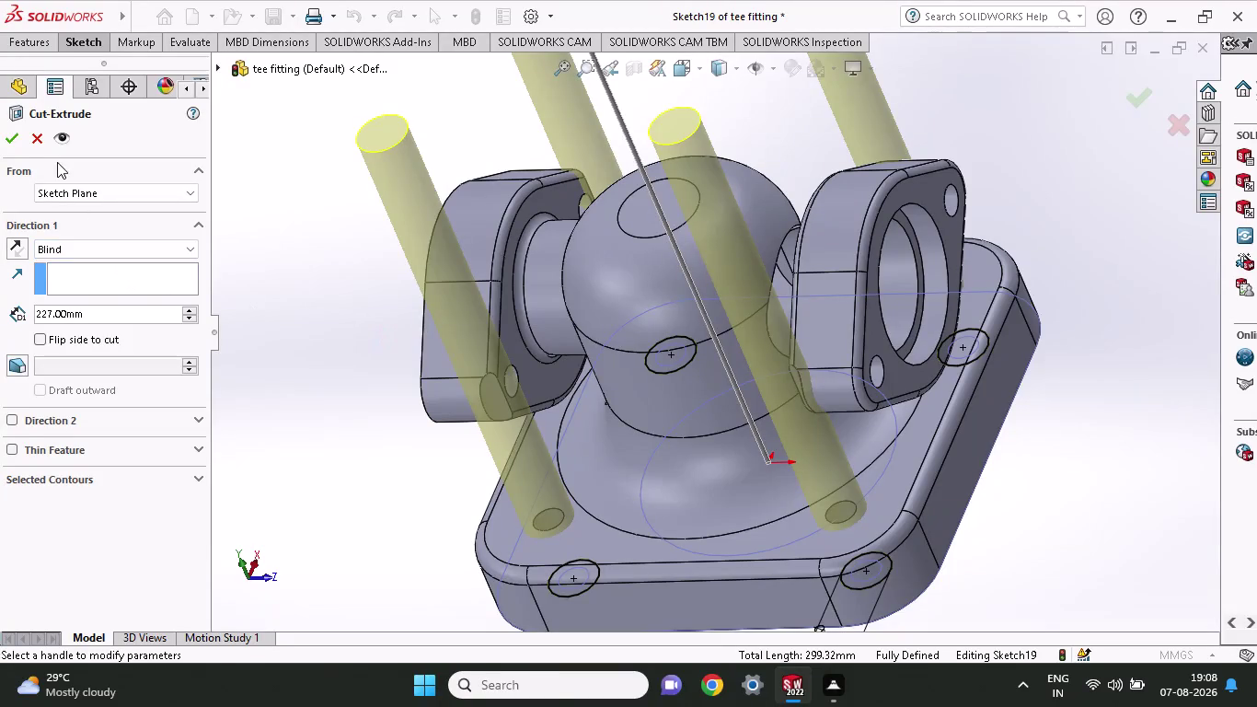
Confirm the four-hole extruded cut and orbit to view the flange underside.
click(4, 138)
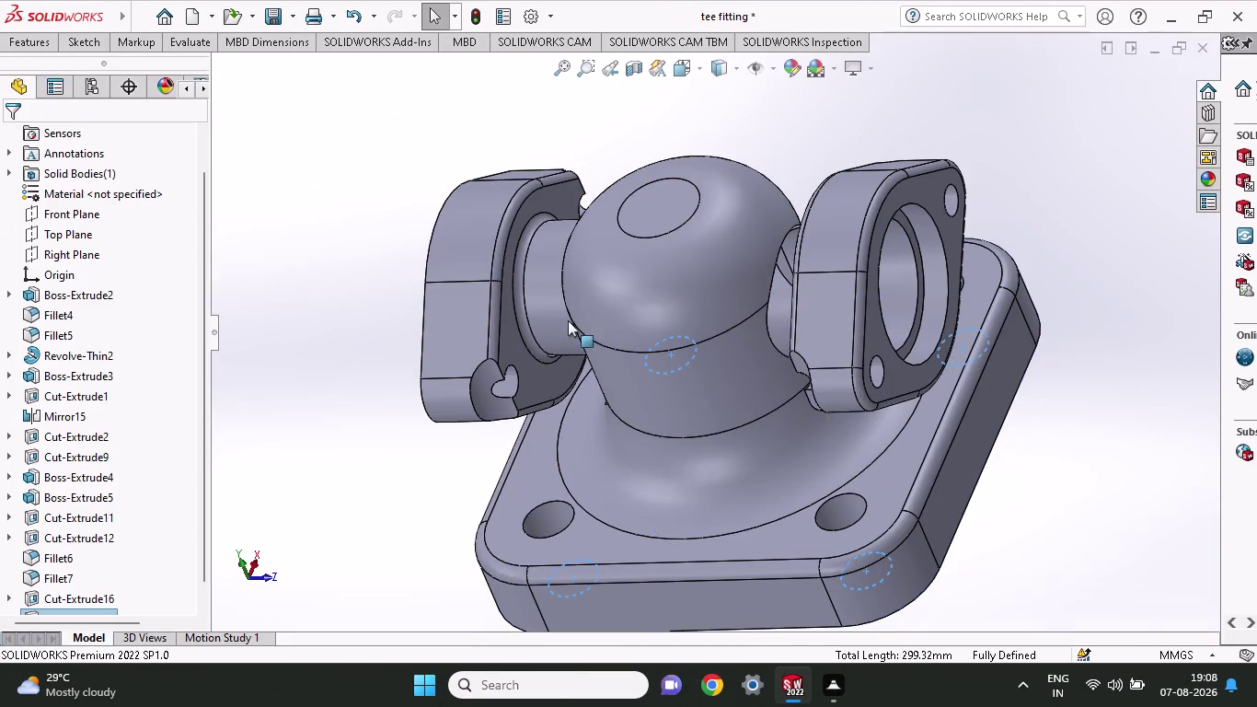
middle_drag(1098, 607, 914, 365)
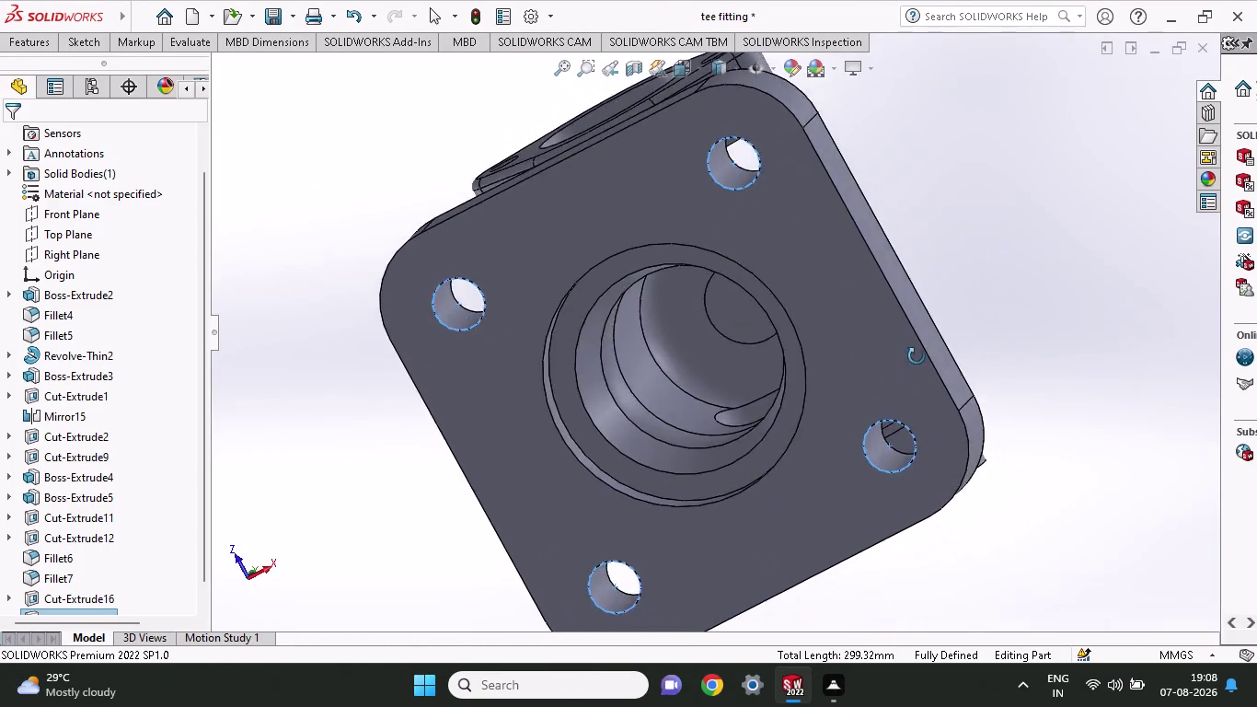
middle_drag(914, 364, 1121, 539)
middle_drag(1105, 536, 1073, 524)
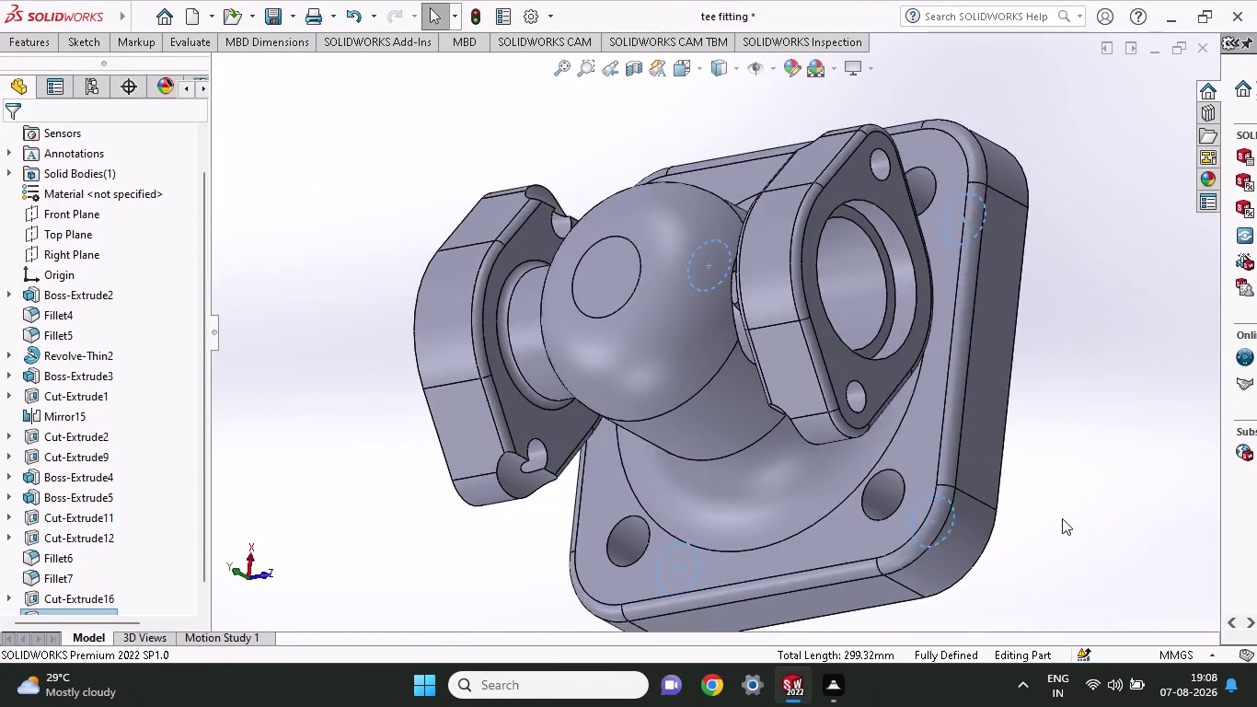
middle_drag(1074, 524, 1016, 499)
middle_click(991, 494)
middle_drag(987, 494, 923, 457)
middle_drag(923, 457, 852, 479)
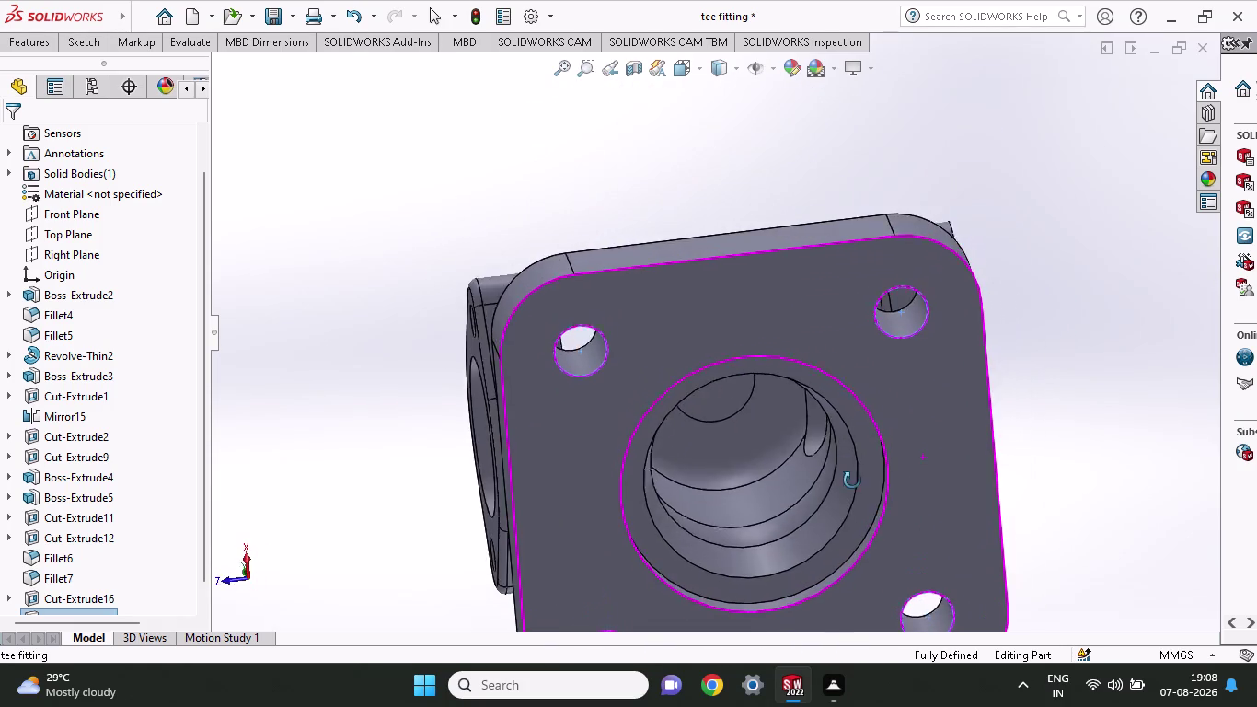
middle_drag(852, 478, 892, 705)
scroll(up, 3)
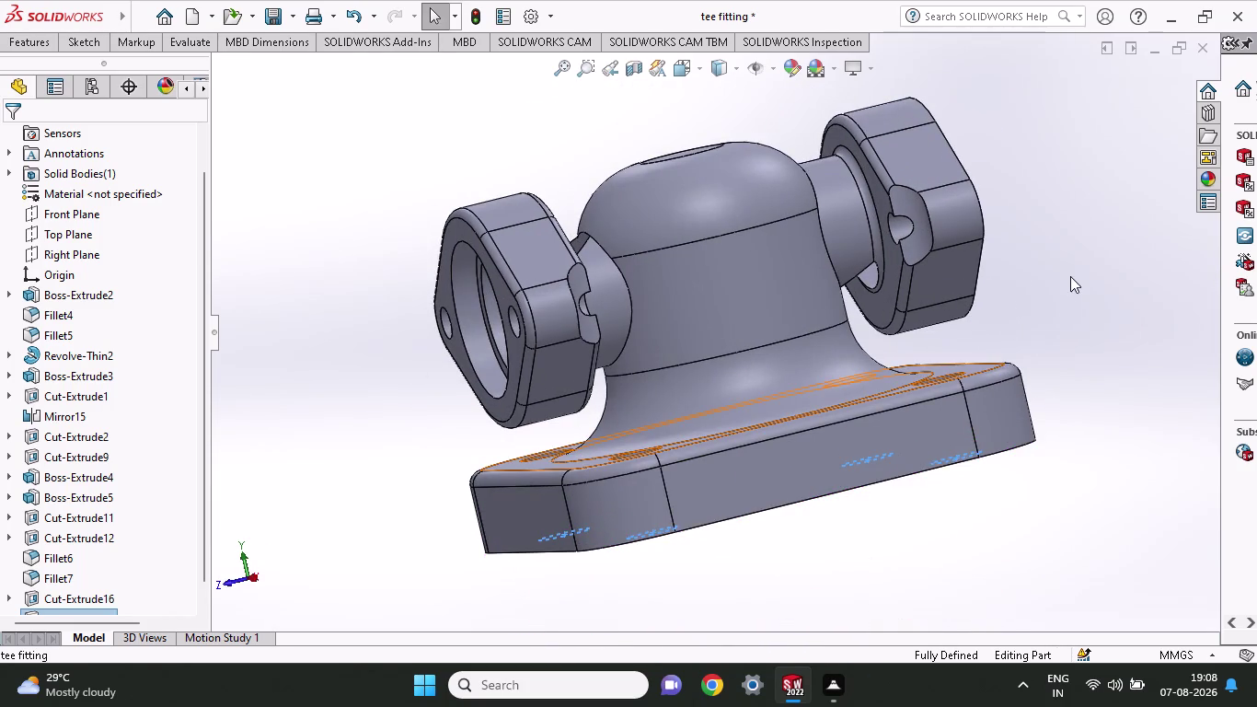
Orbit around the side flanges and underside, then undo the hole cut.
middle_drag(1070, 276, 1027, 428)
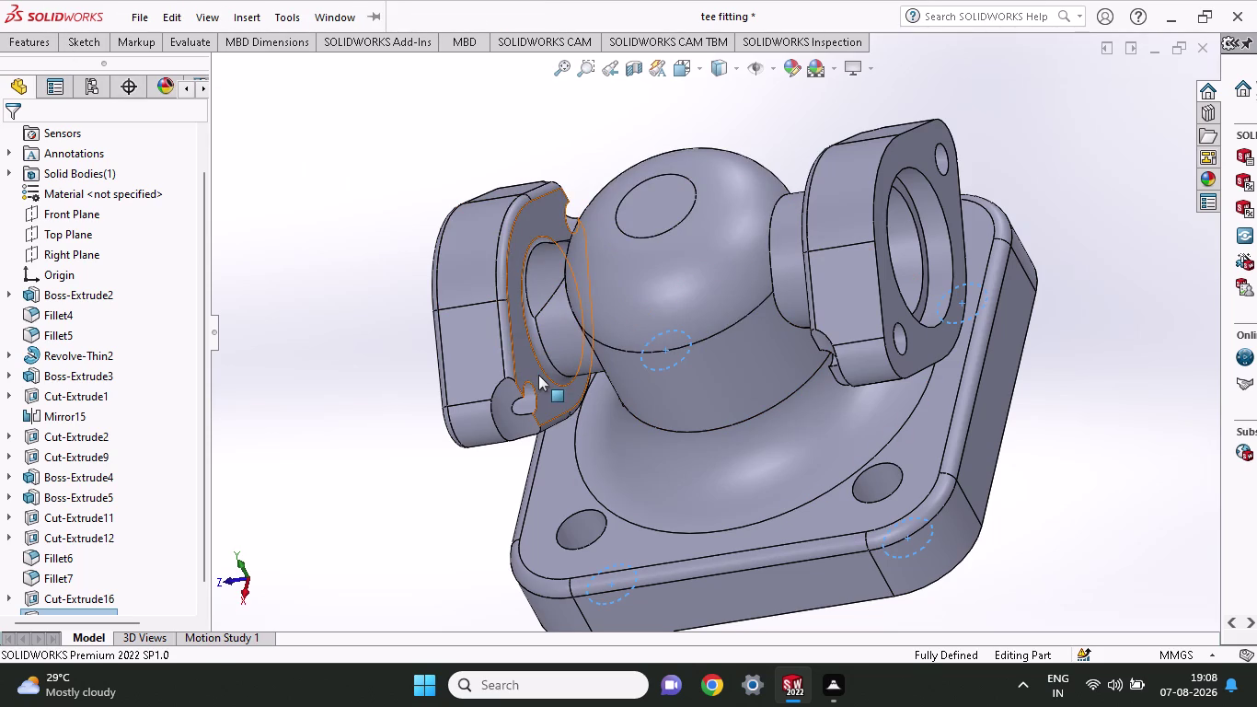
middle_drag(1174, 478, 1184, 452)
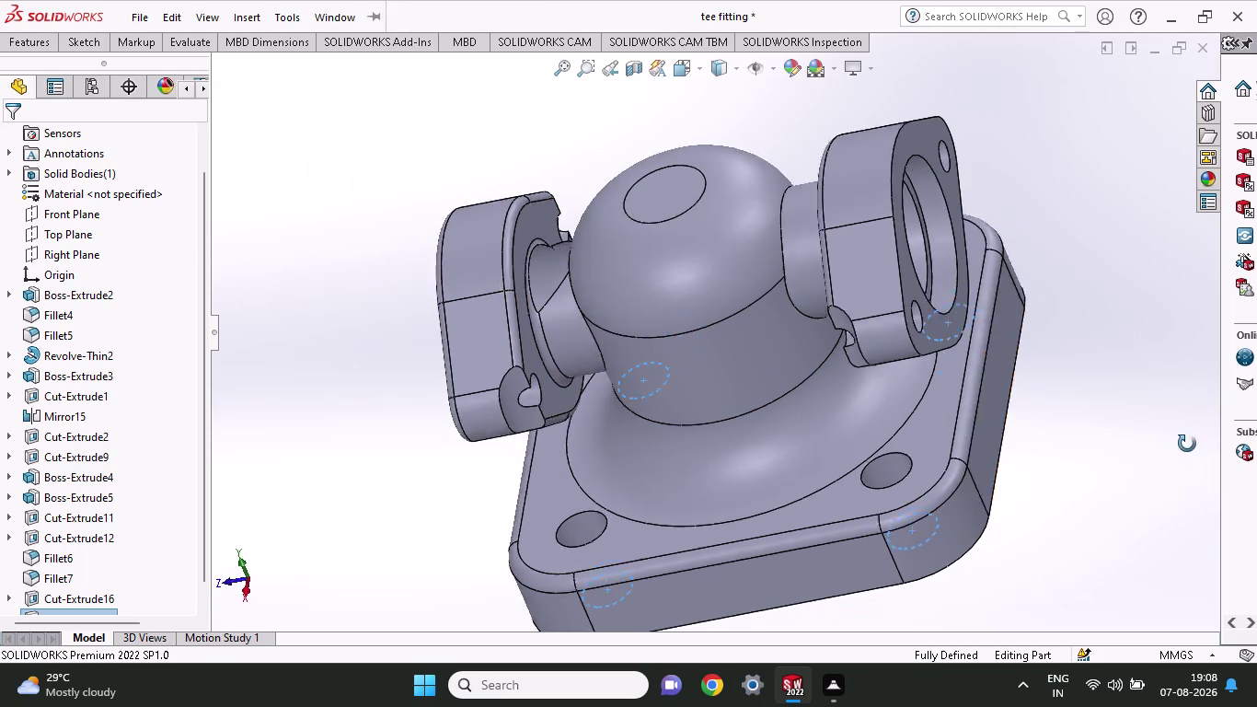
middle_drag(1184, 451, 1167, 456)
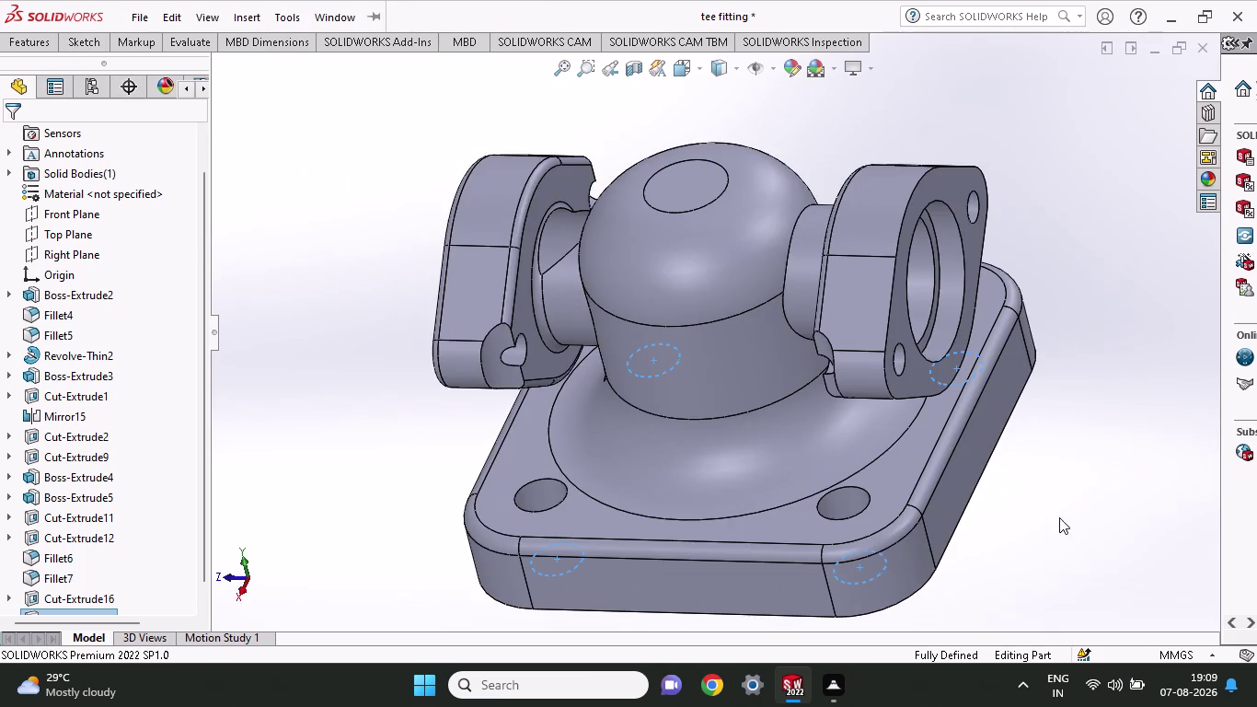
middle_drag(1062, 504, 1187, 482)
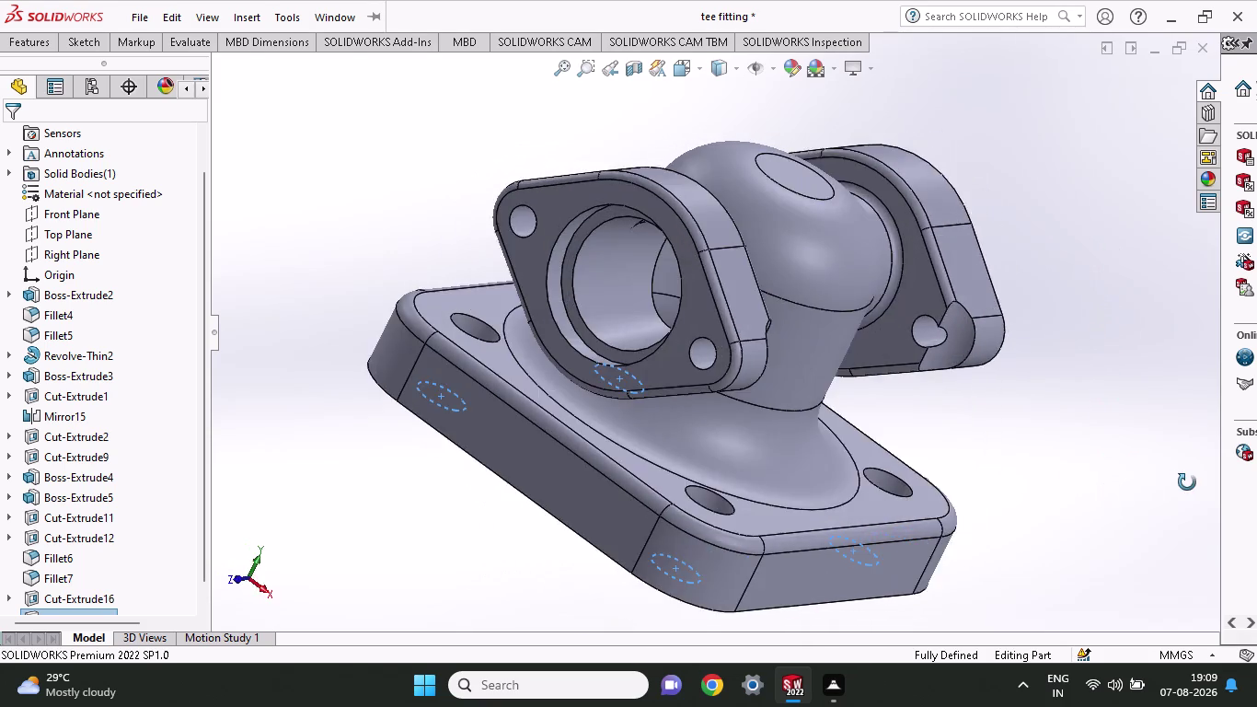
middle_drag(1186, 482, 846, 631)
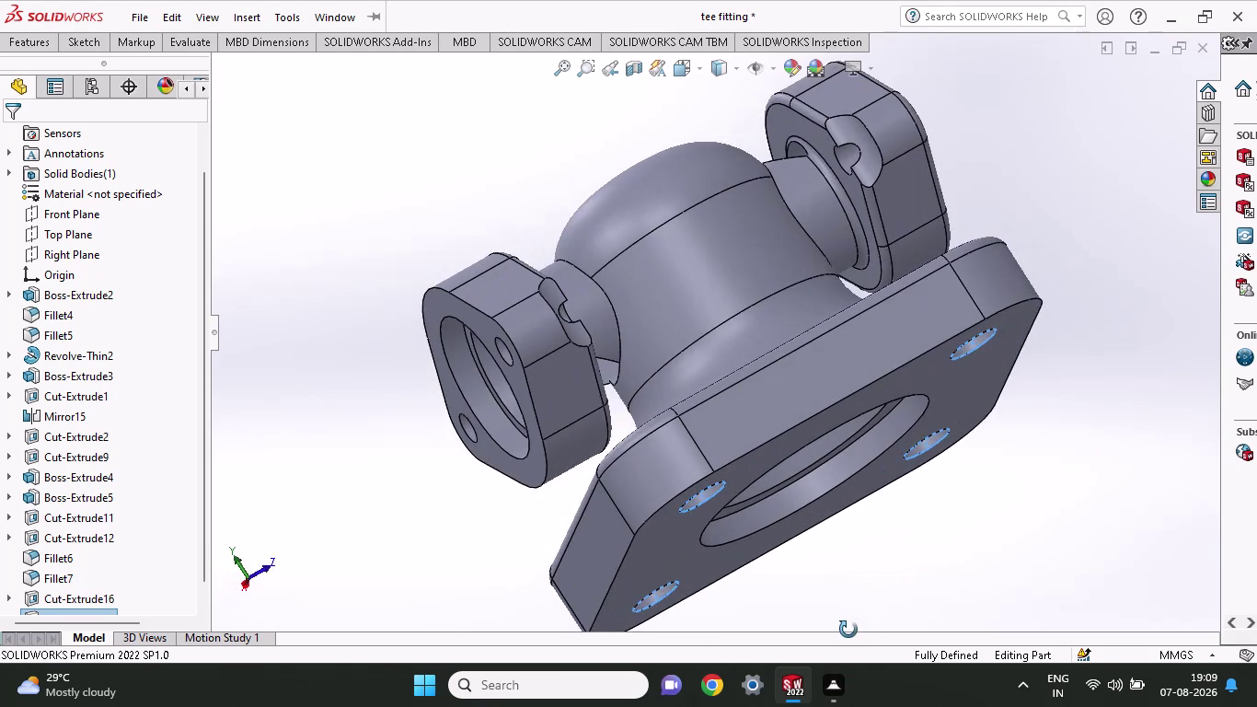
middle_drag(847, 630, 1089, 513)
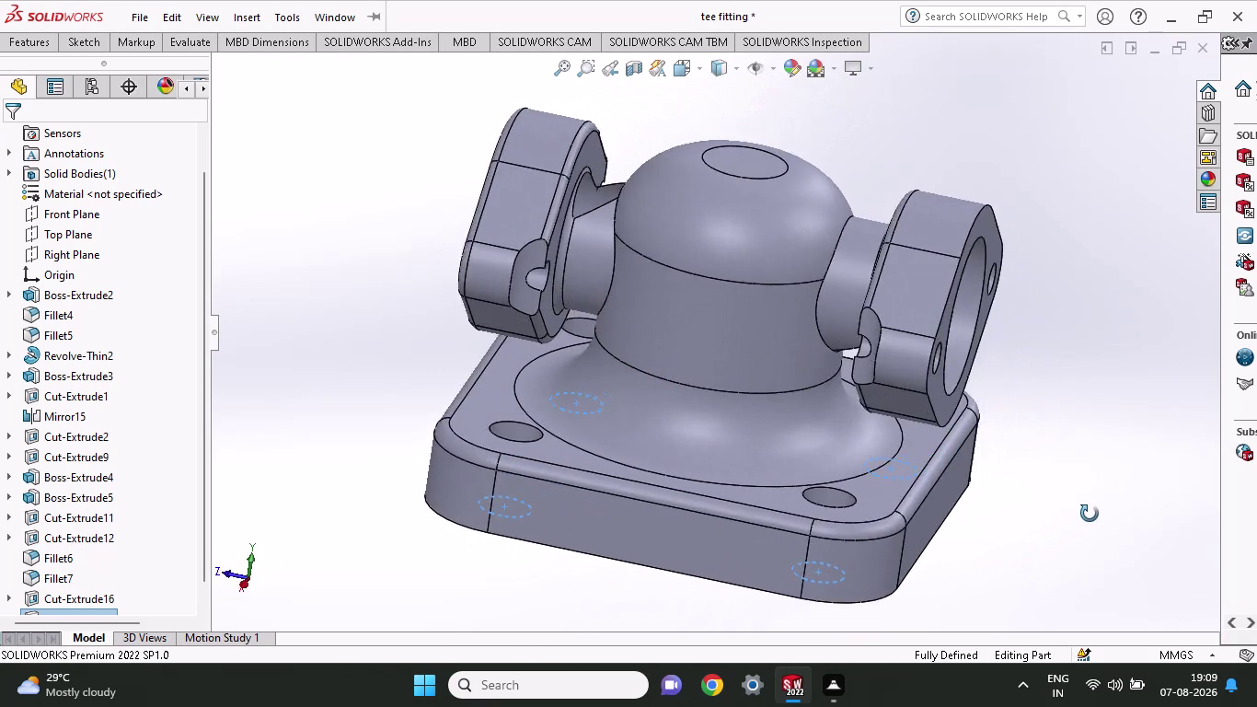
middle_drag(1089, 514, 1120, 567)
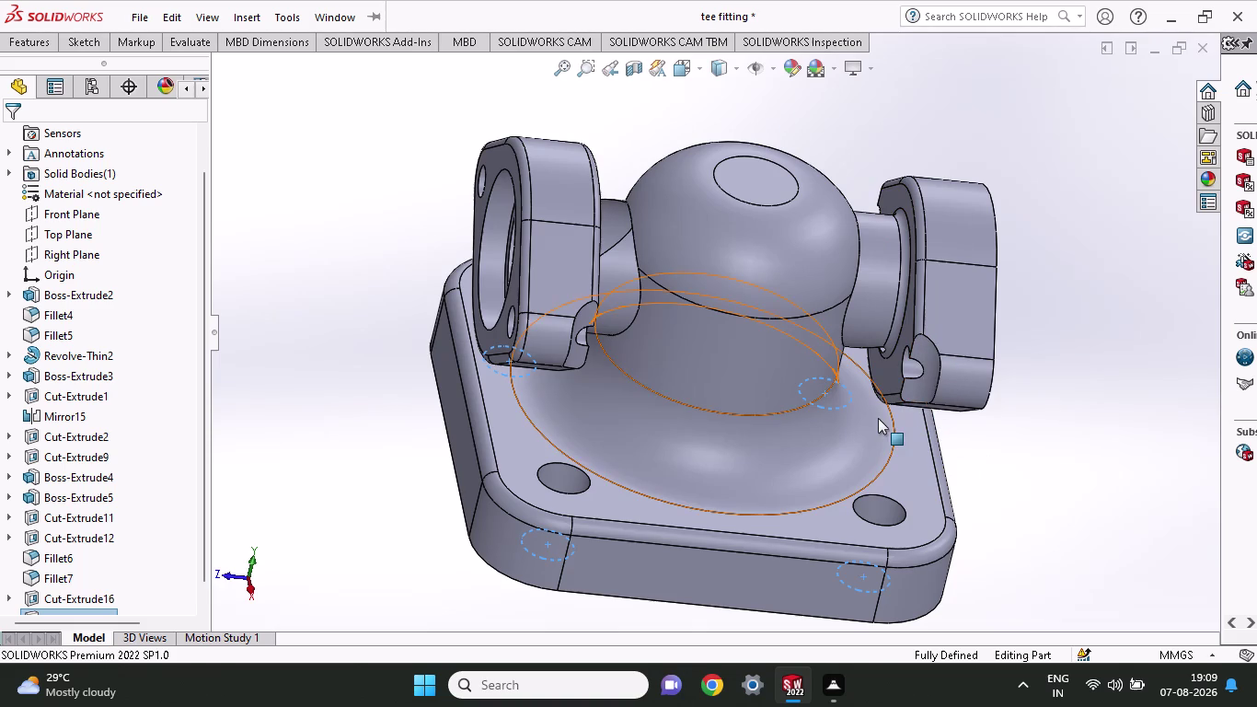
middle_drag(1000, 477, 851, 513)
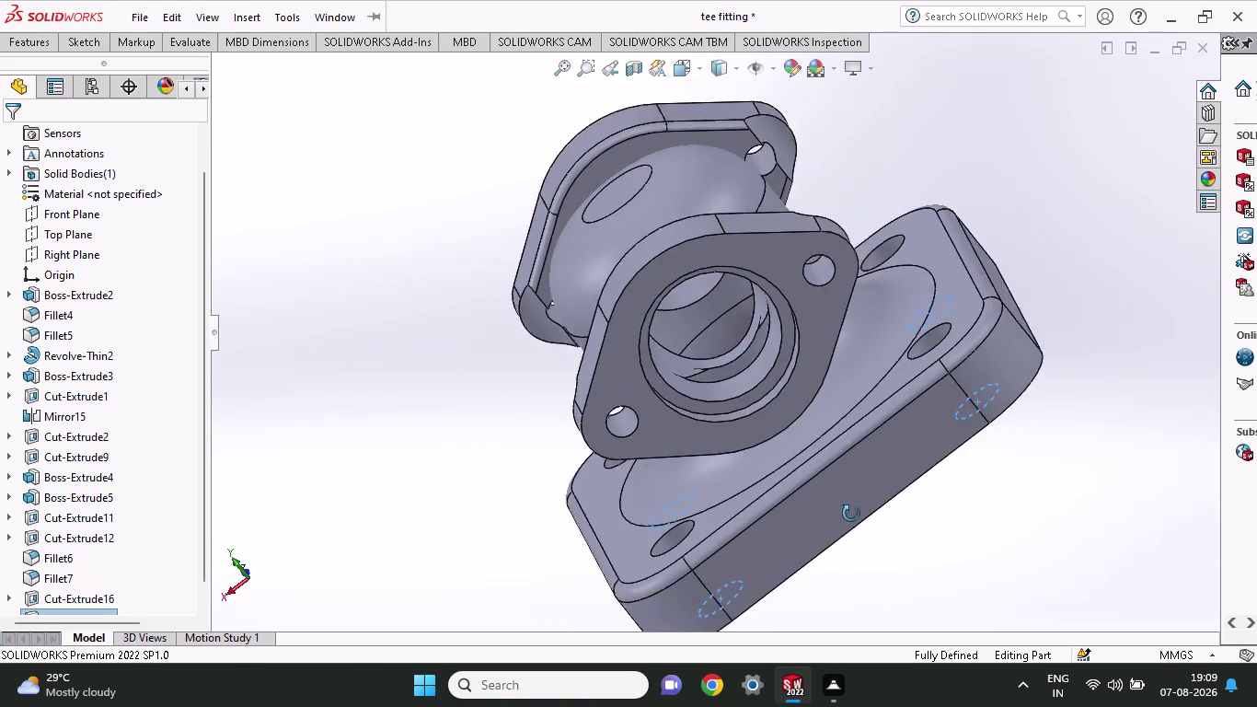
middle_drag(851, 513, 927, 560)
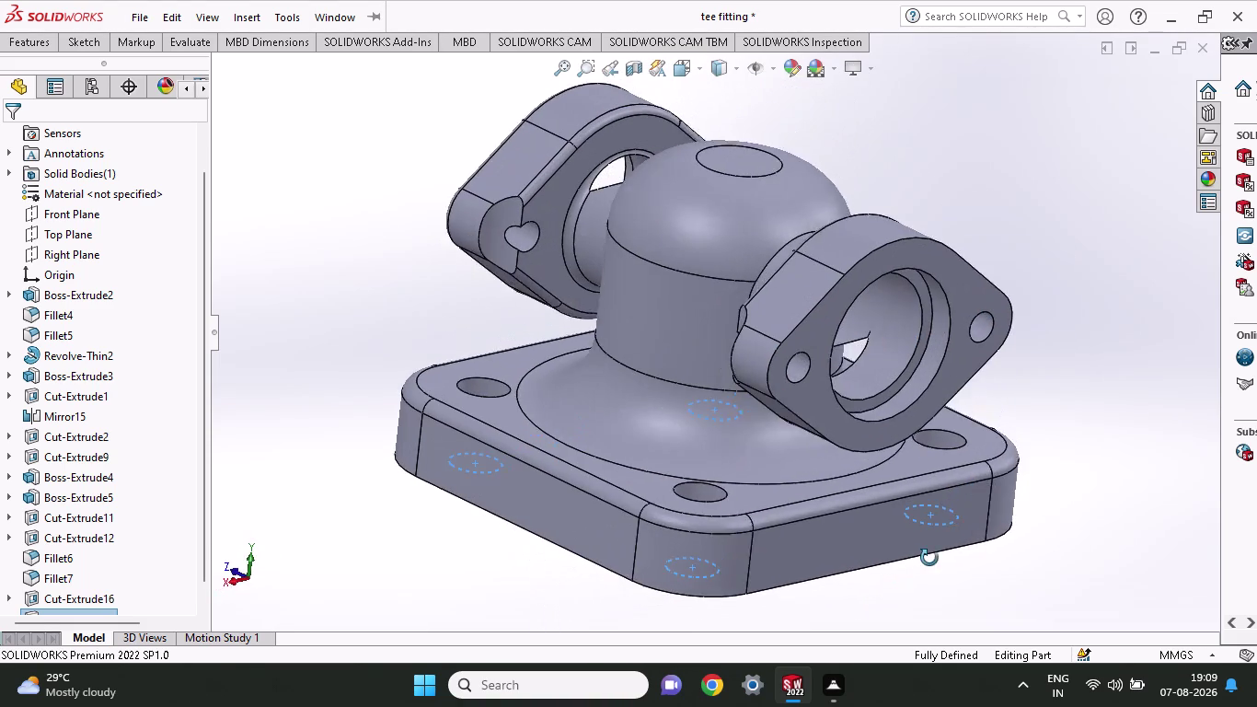
middle_drag(927, 560, 934, 551)
middle_drag(935, 581, 990, 519)
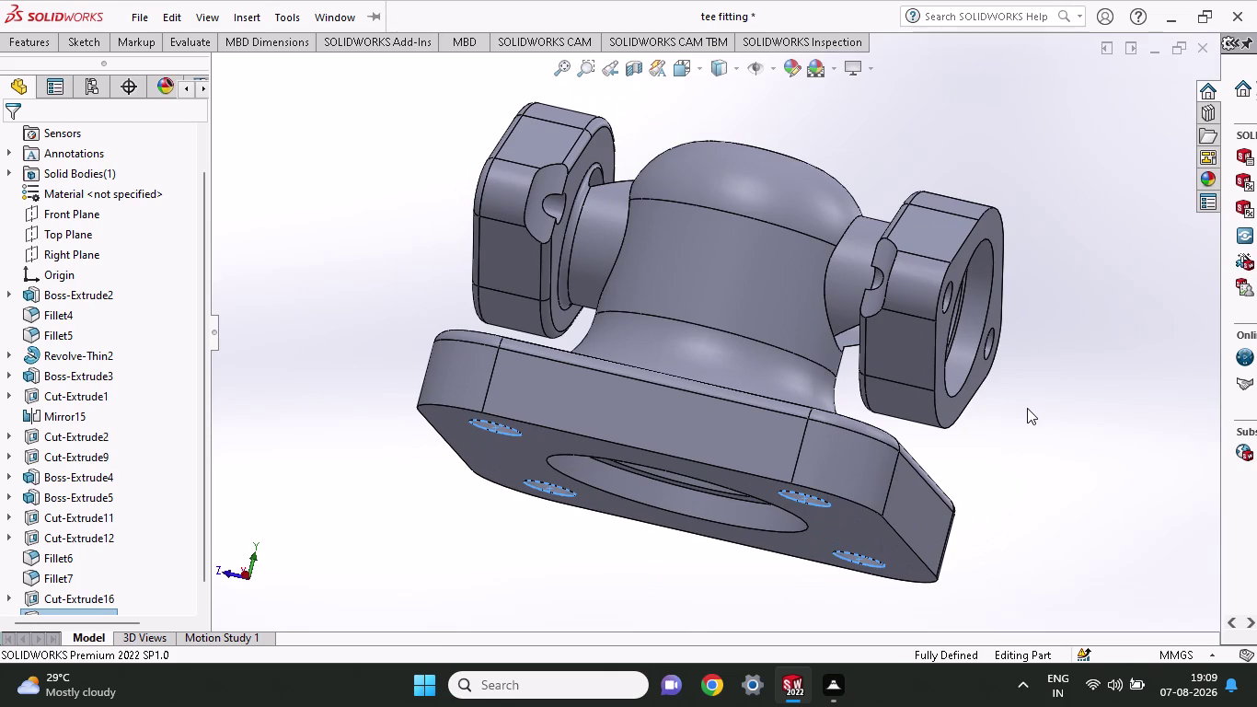
key(ctrl+z)
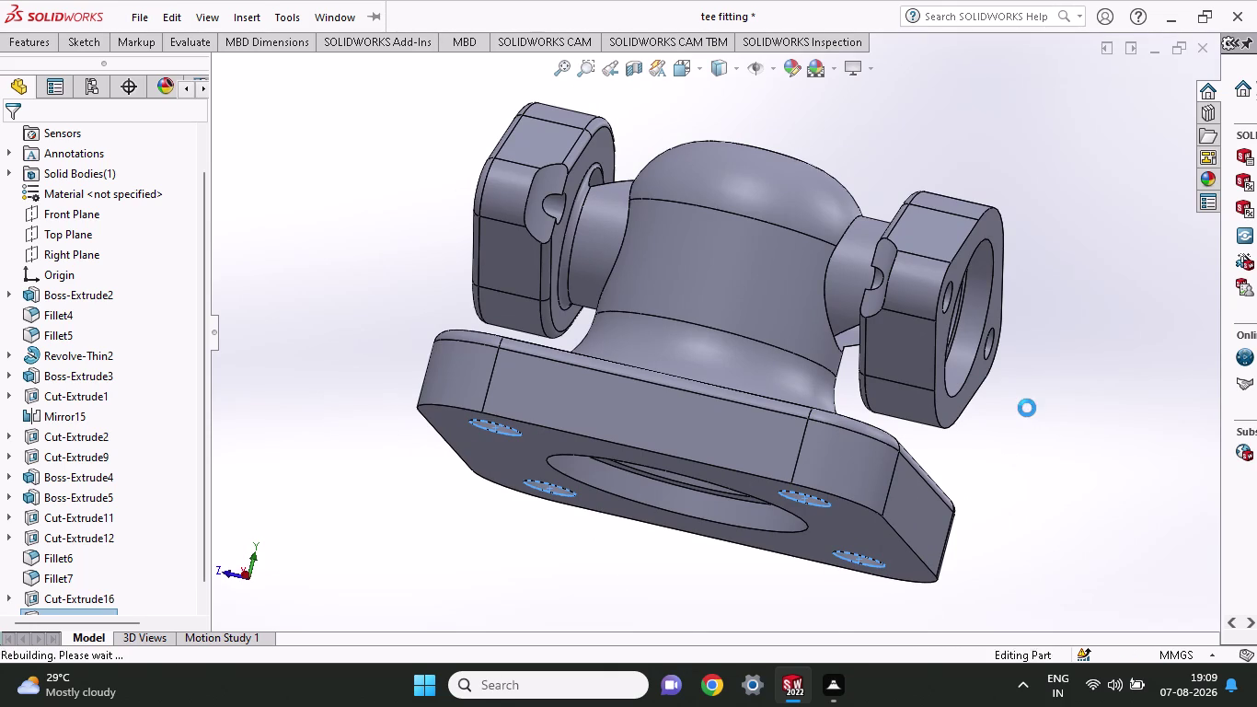
Undo the hole cut and several recent sketch changes.
middle_drag(450, 299, 541, 449)
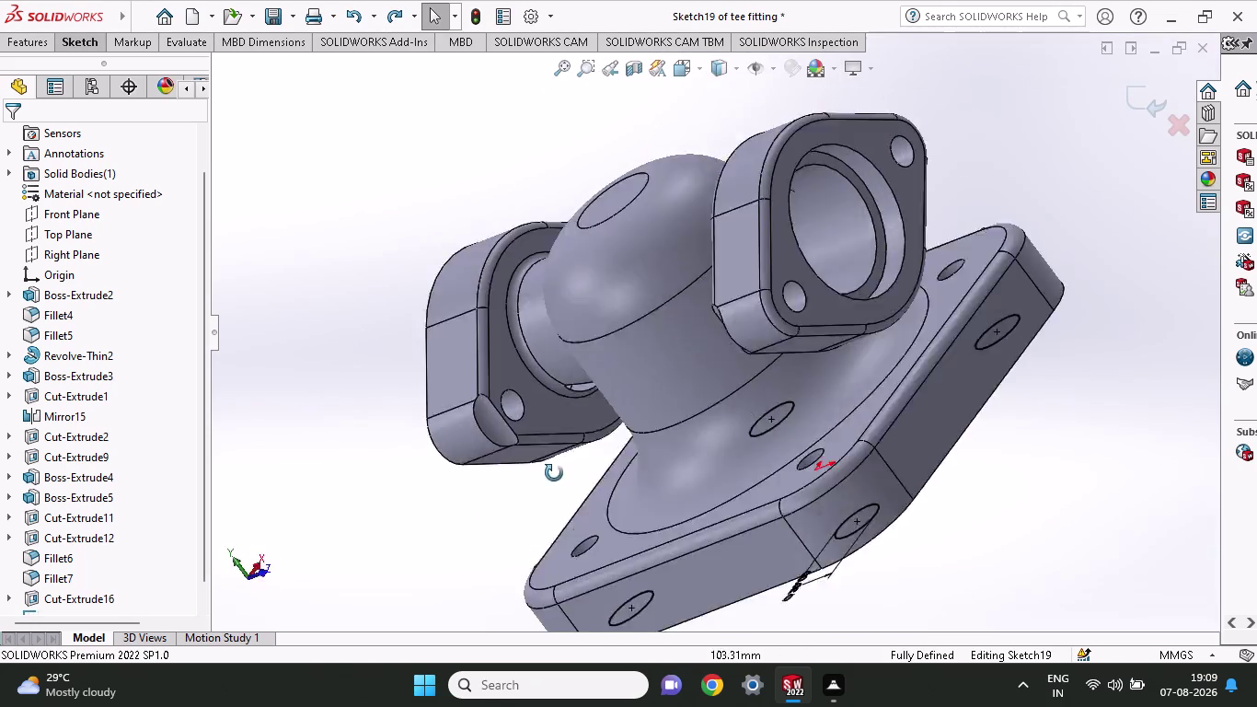
middle_drag(541, 449, 691, 519)
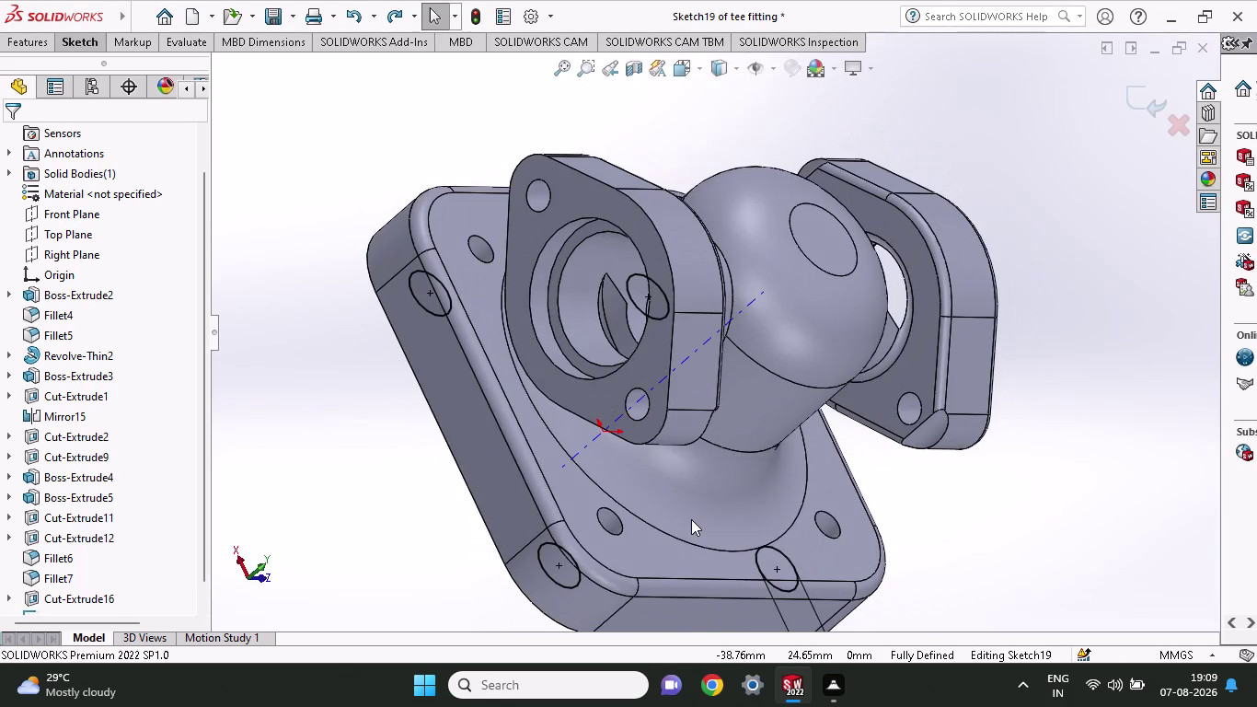
key(ctrl+z)
middle_drag(307, 374, 411, 488)
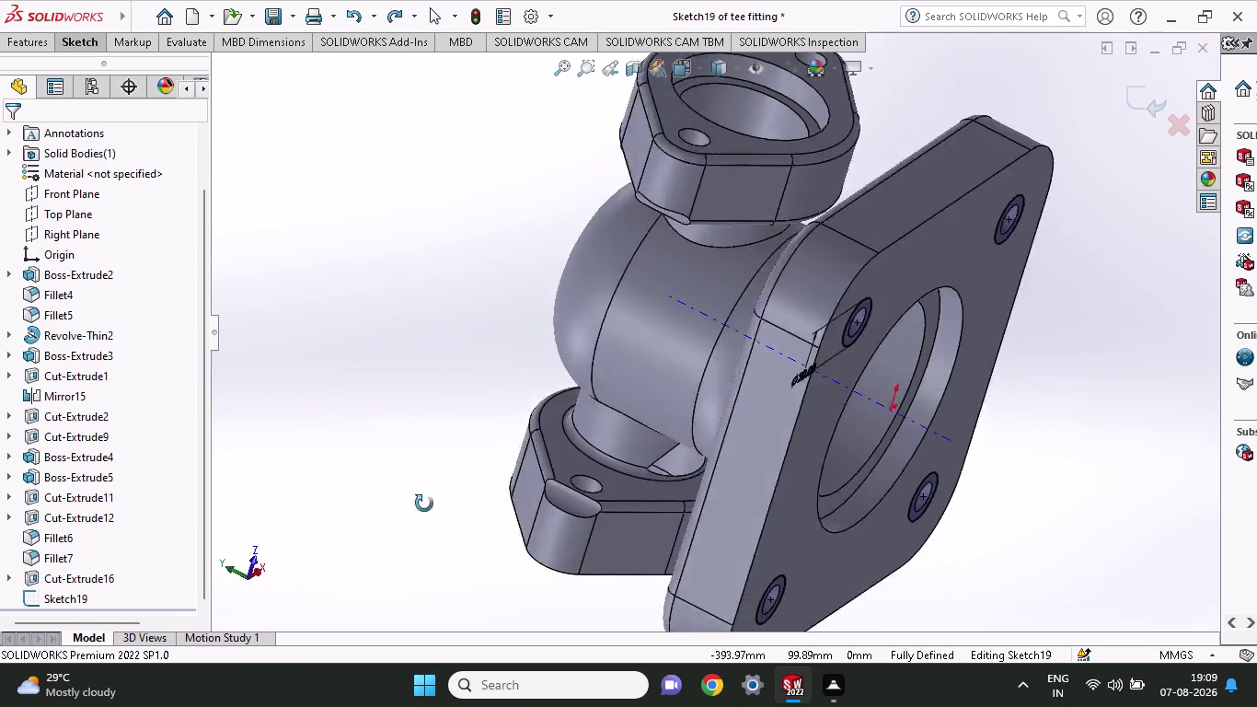
middle_drag(410, 488, 529, 531)
key(ctrl+z)
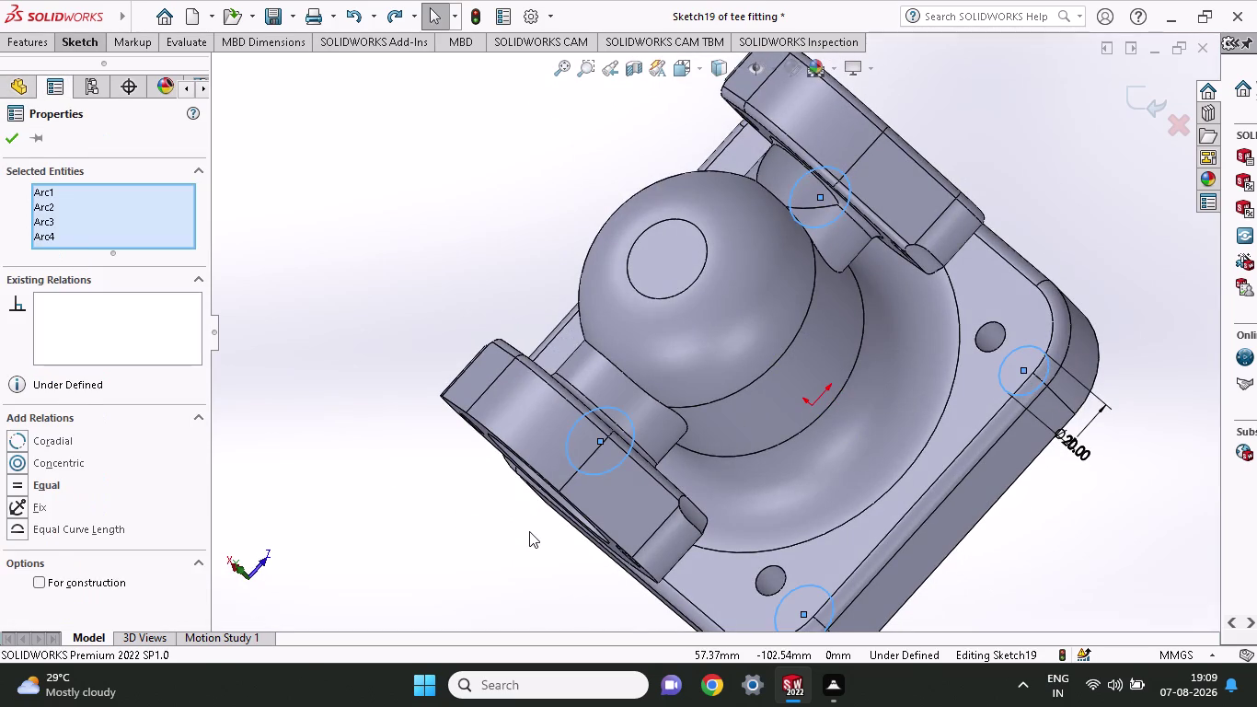
key(ctrl+z)
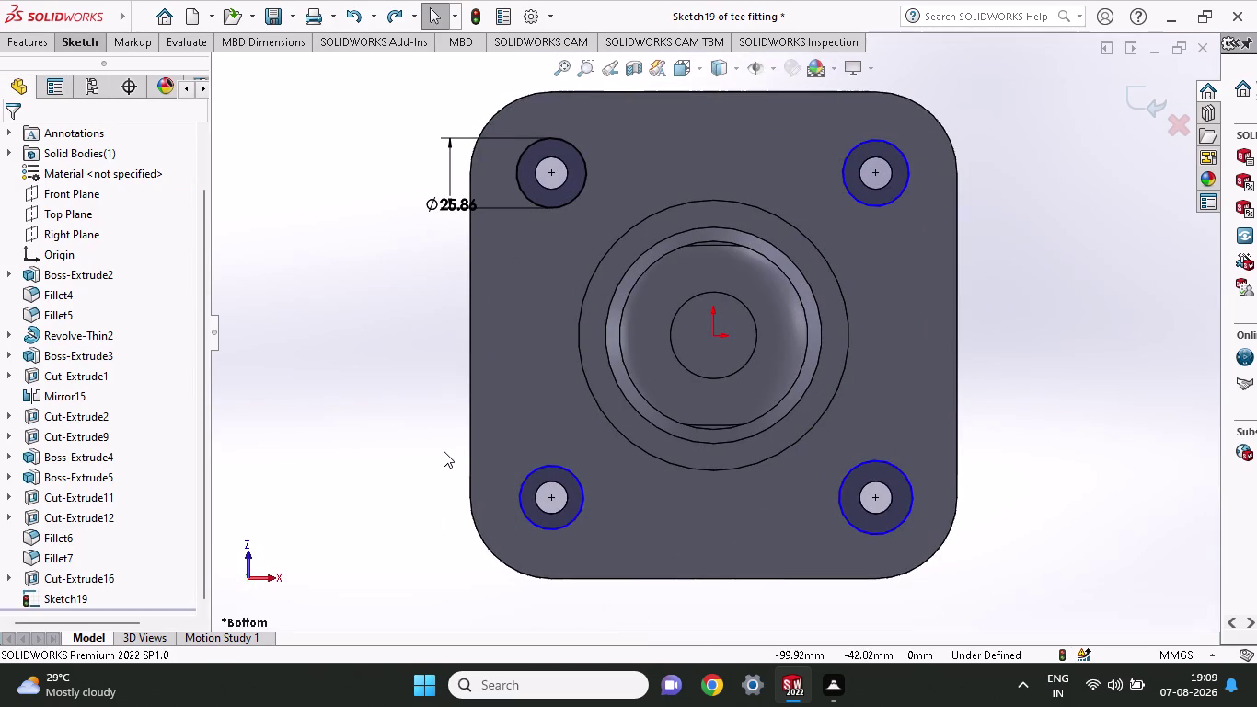
key(ctrl+z)
key(ctrl+z)
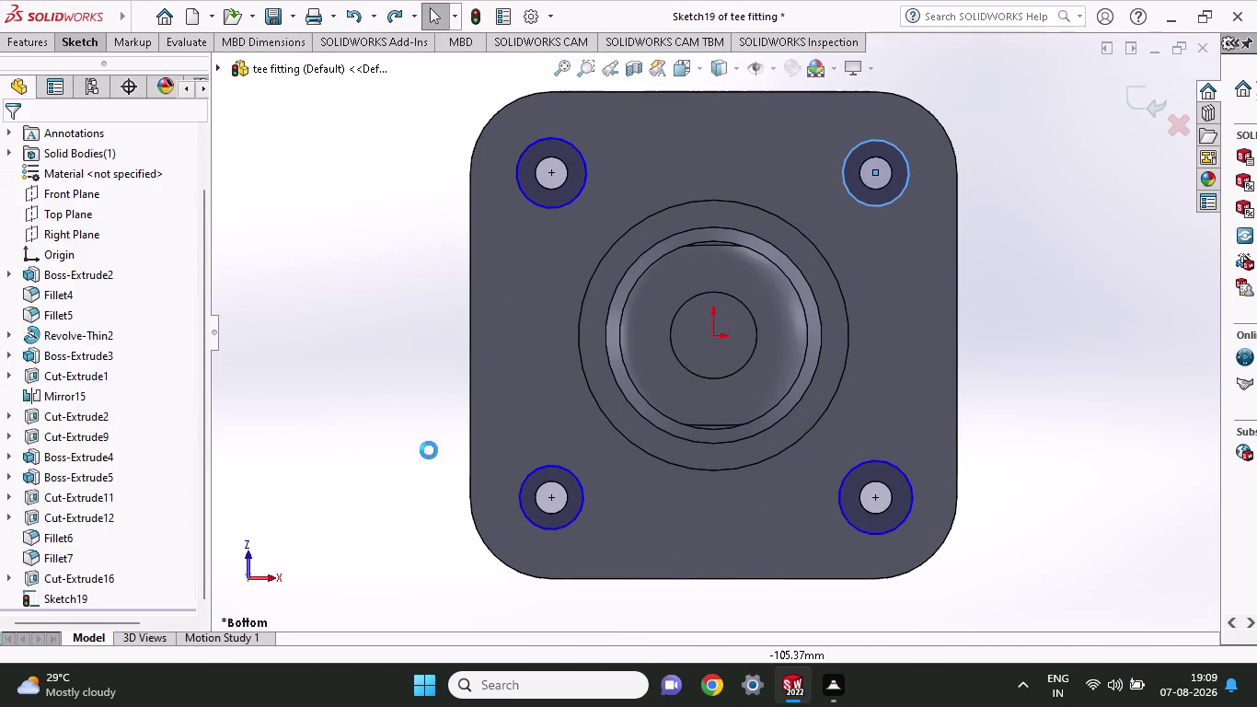
key(ctrl+z)
key(ctrl+z)
key(ctrl+z)
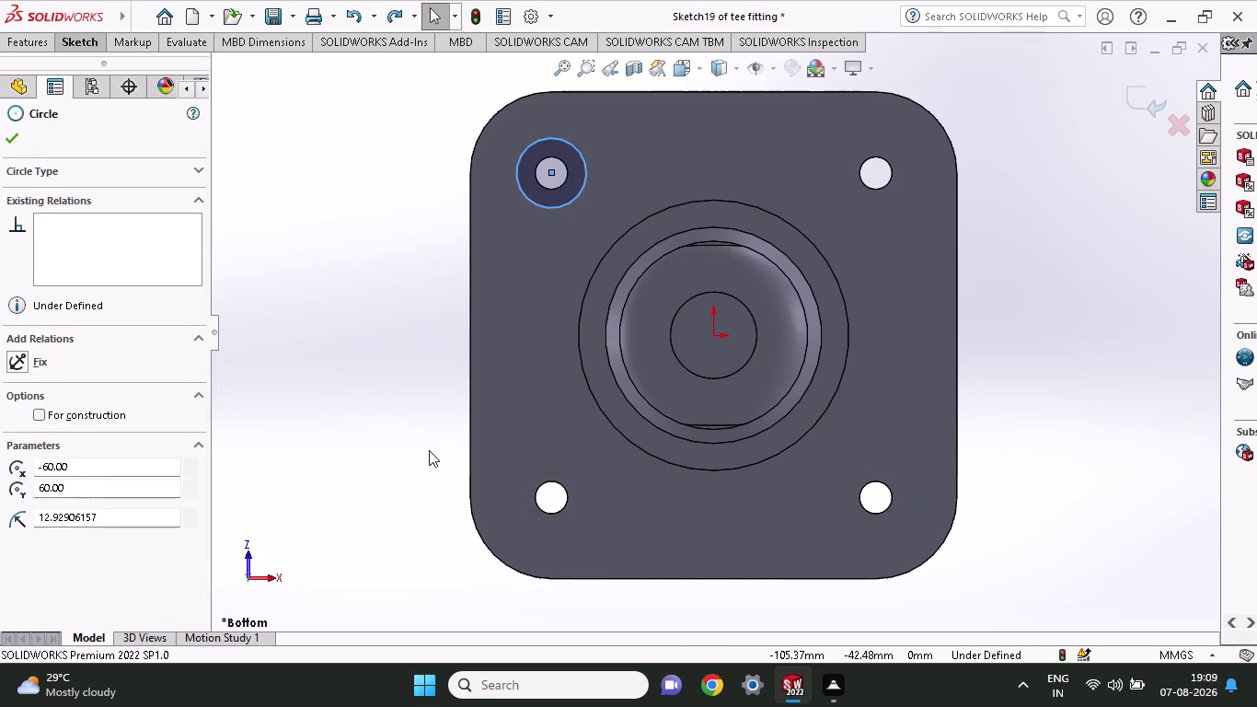
Undo the extra Sketch19 to reopen the four-circle hole sketch.
middle_drag(429, 449, 719, 575)
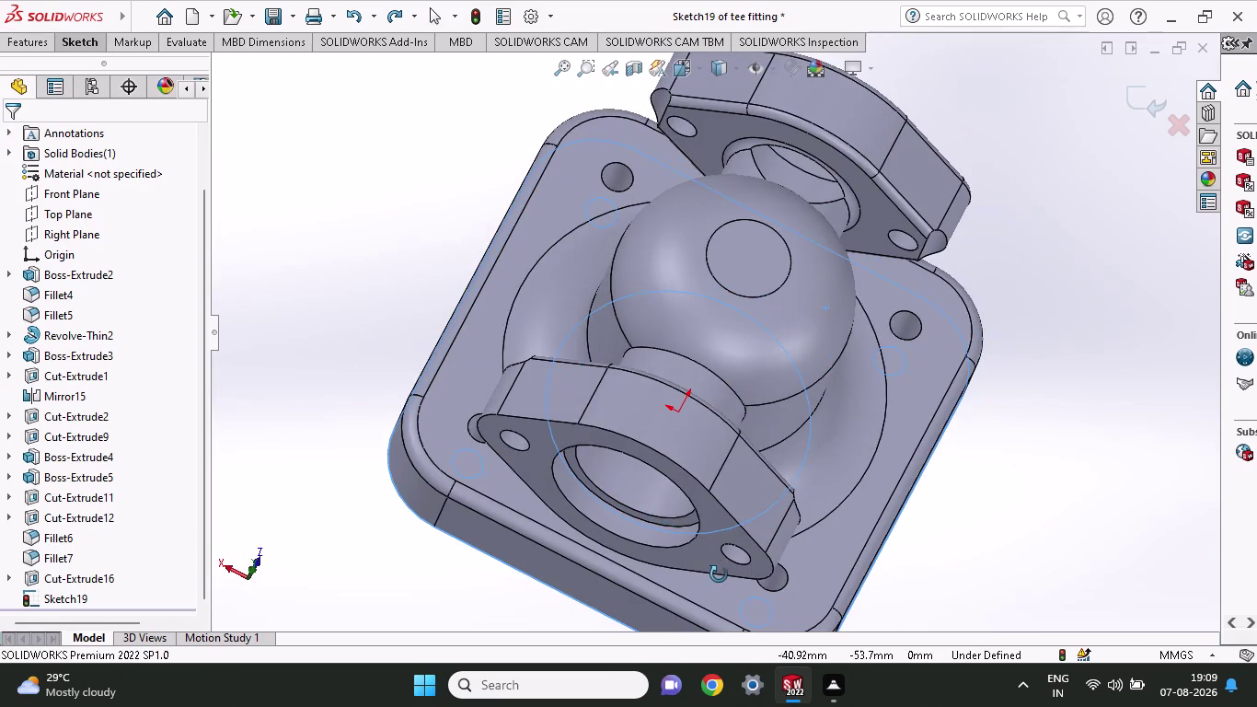
middle_drag(719, 575, 719, 574)
key(ctrl+z)
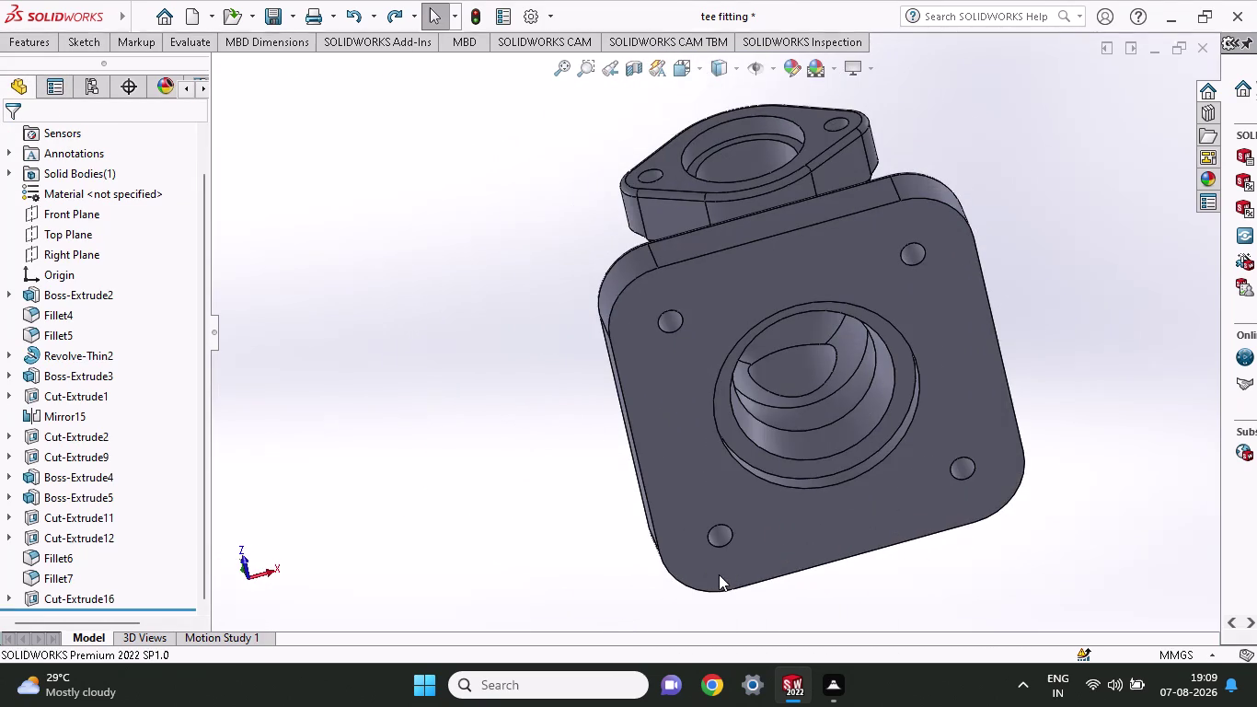
key(ctrl+z)
key(ctrl+z)
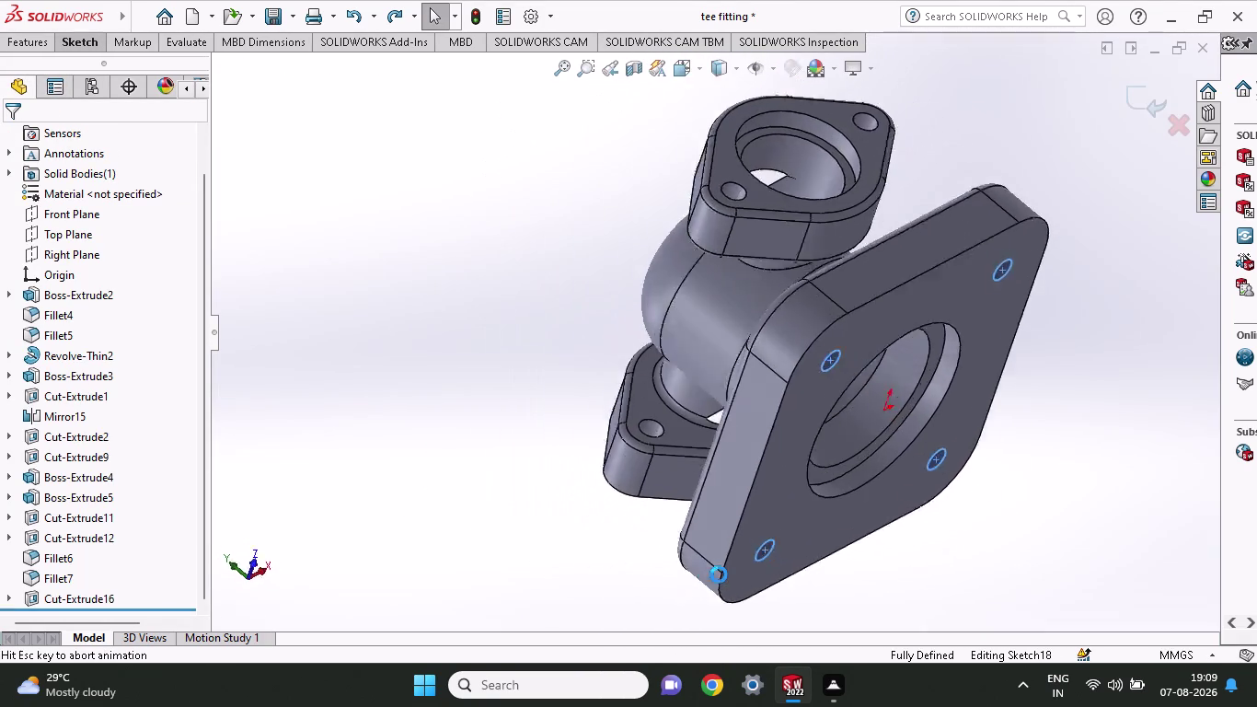
middle_drag(441, 465, 618, 584)
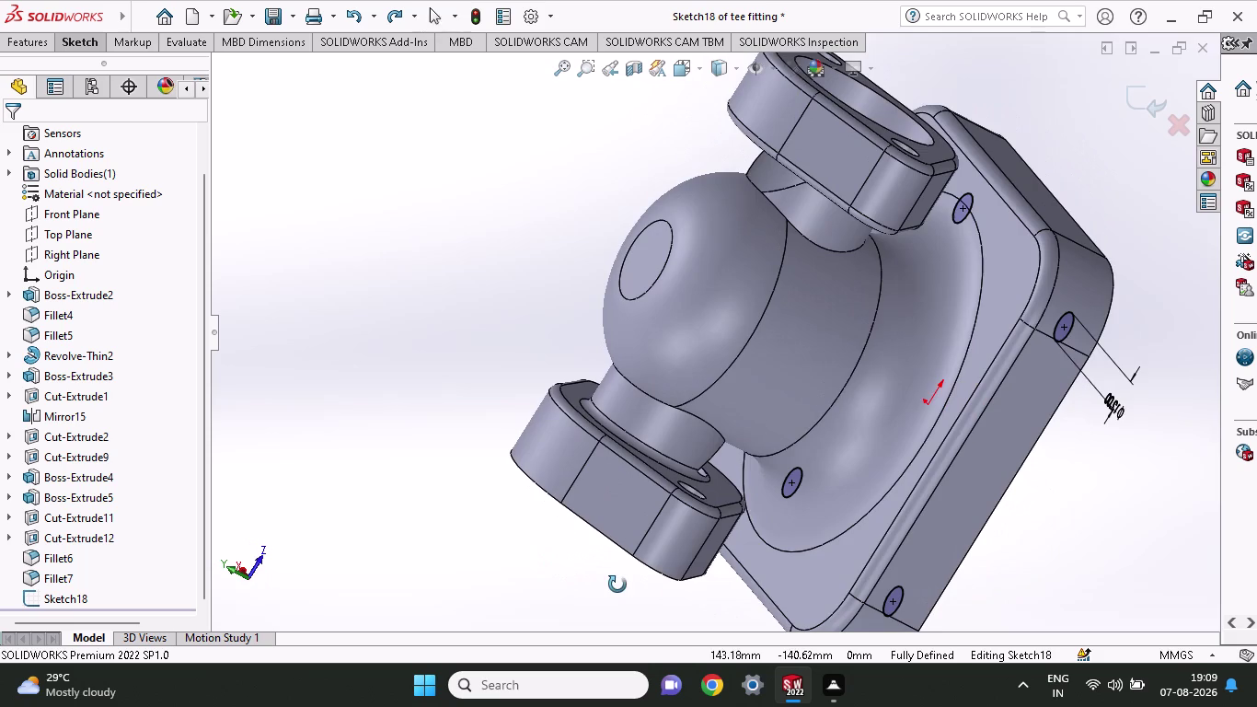
middle_drag(617, 584, 621, 584)
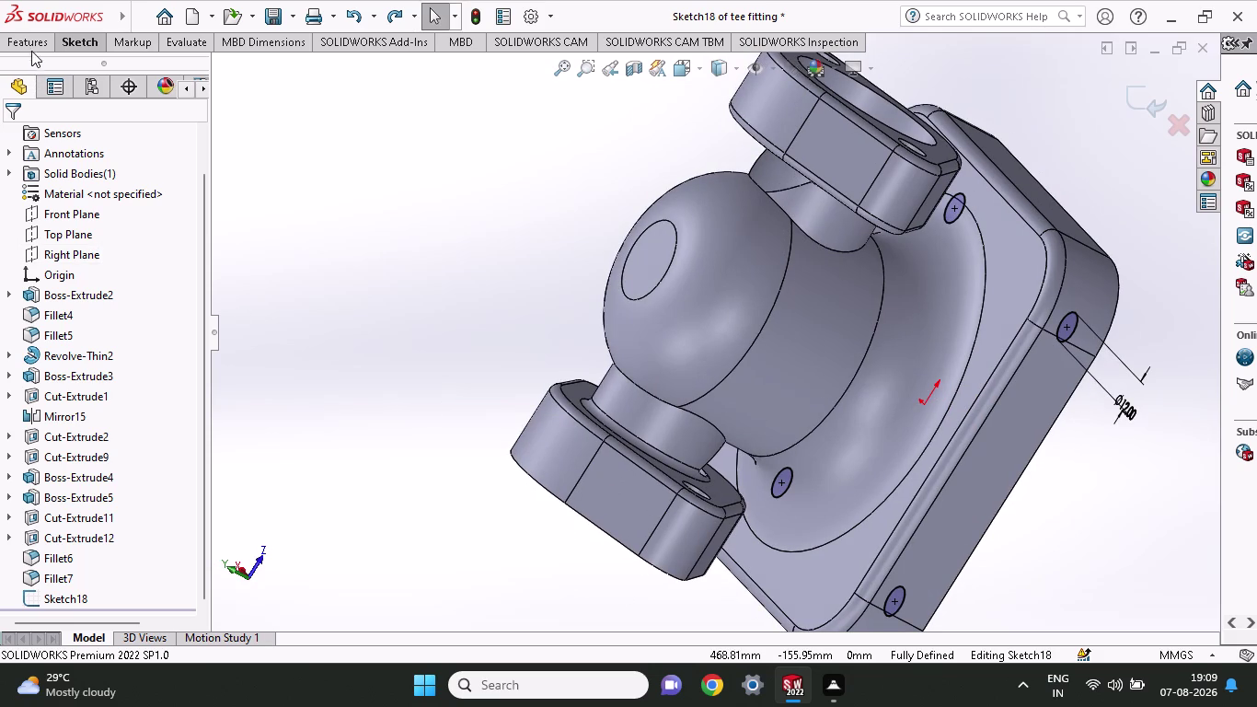
Cut the four holes 29 mm deep into the base flange.
click(31, 43)
click(279, 96)
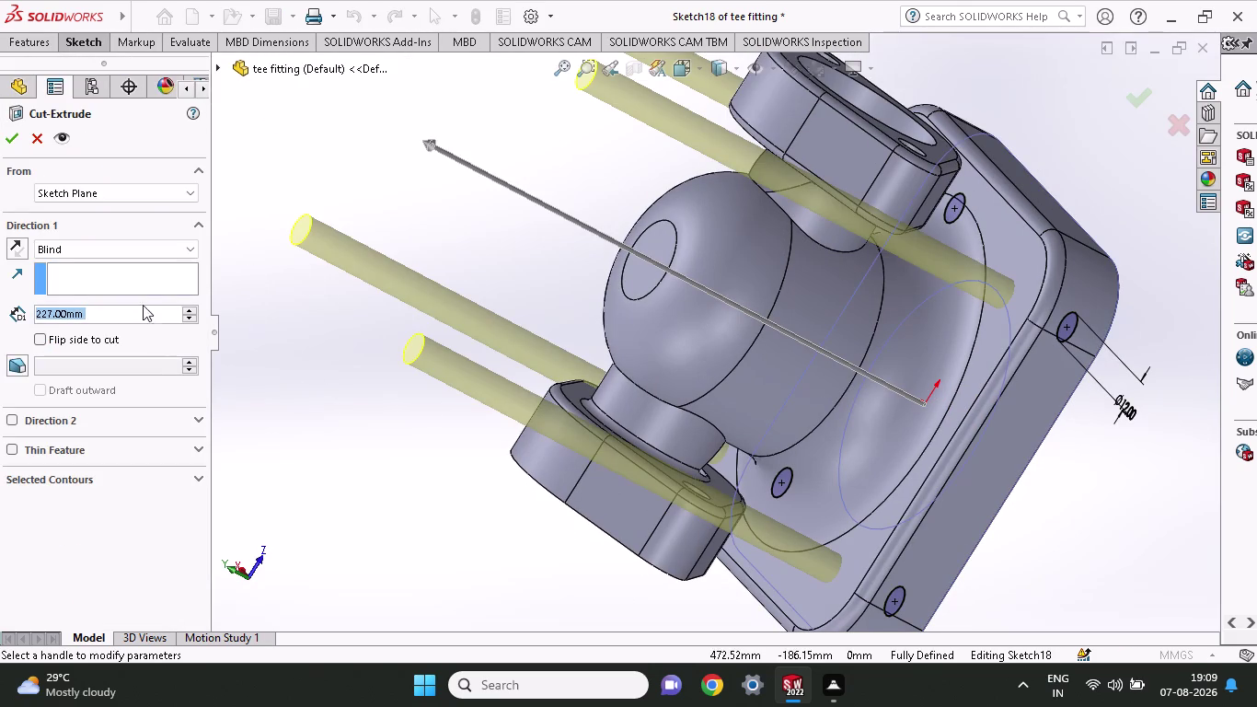
drag(428, 145, 831, 385)
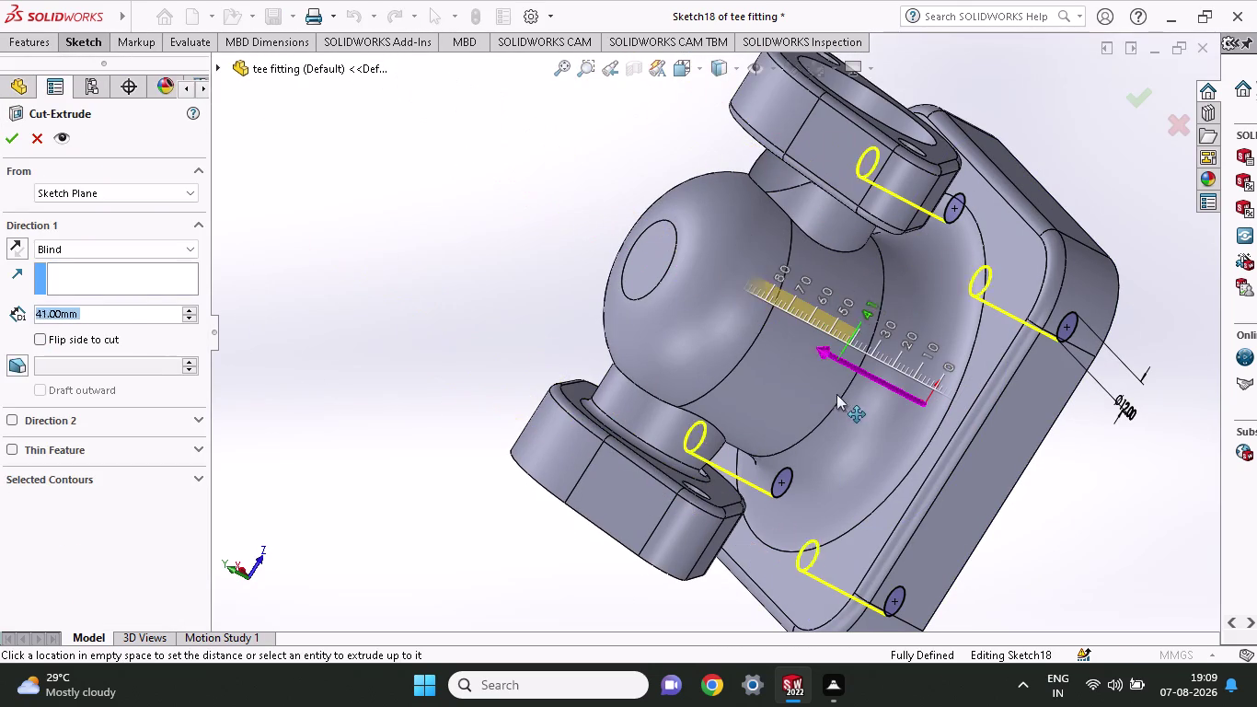
drag(831, 385, 843, 404)
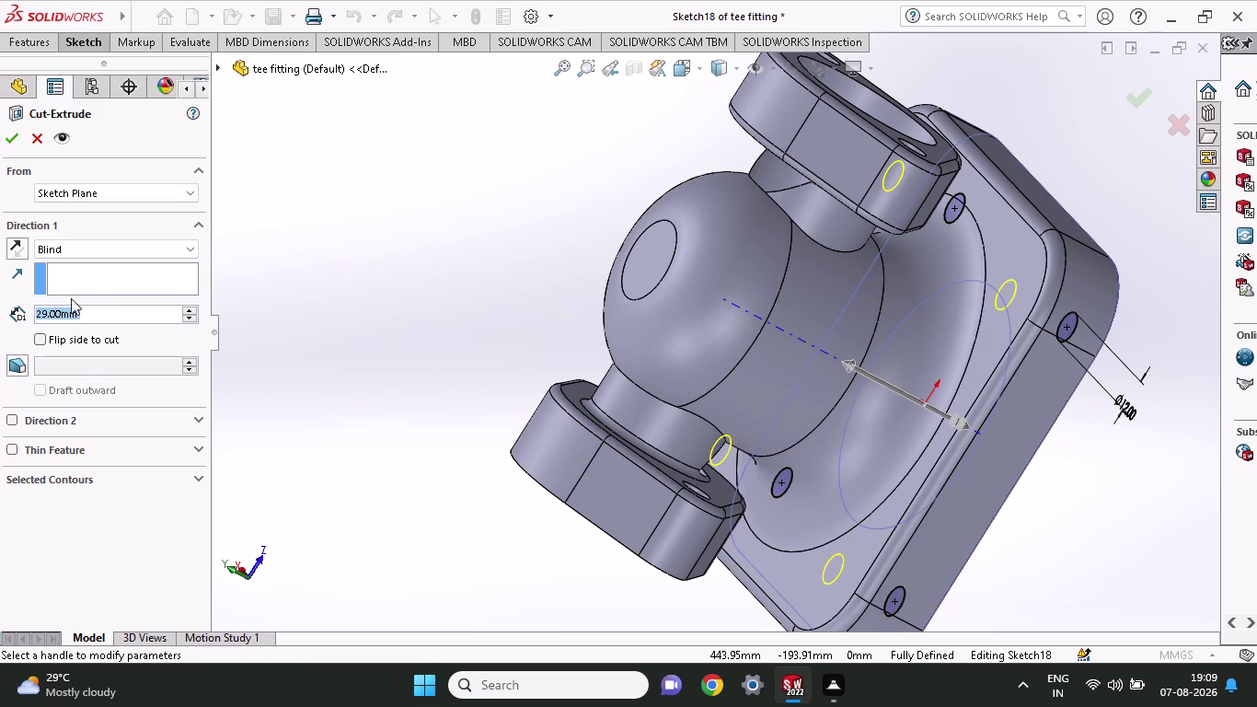
click(13, 147)
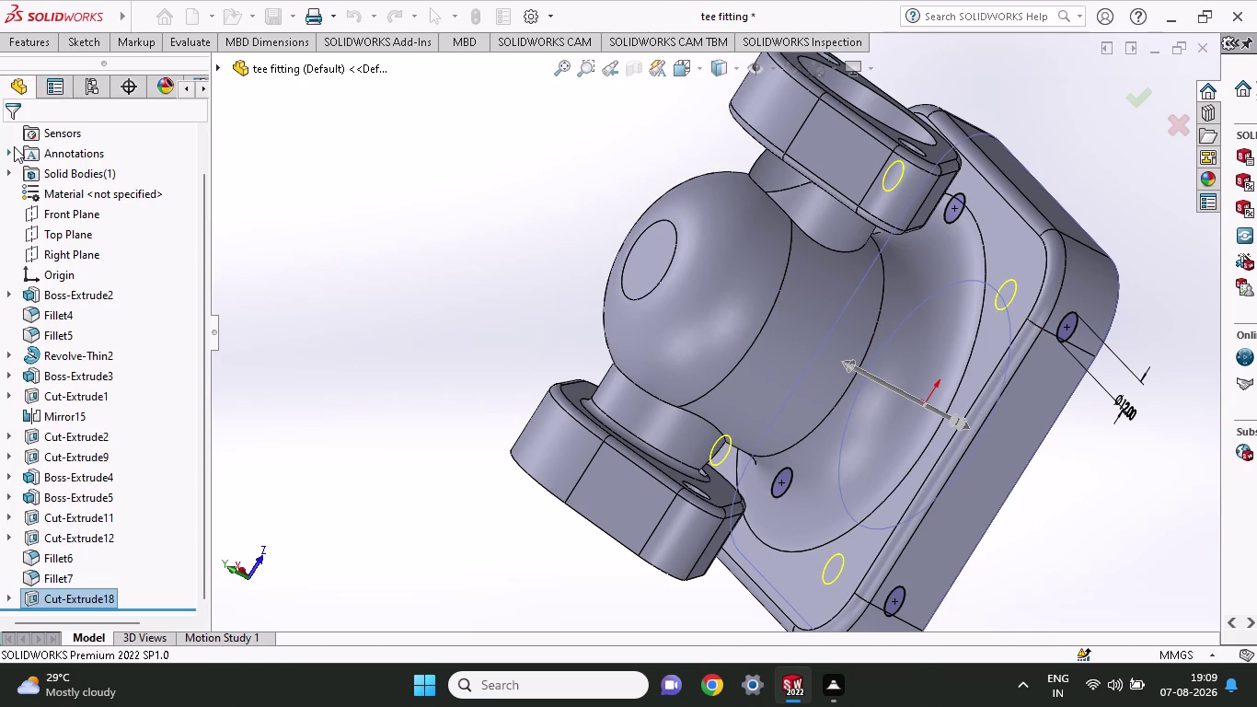
Orbit and zoom in on the flange underside with its four holes.
middle_drag(1031, 578, 875, 559)
scroll(up, 3)
middle_drag(902, 567, 856, 501)
scroll(down, 3)
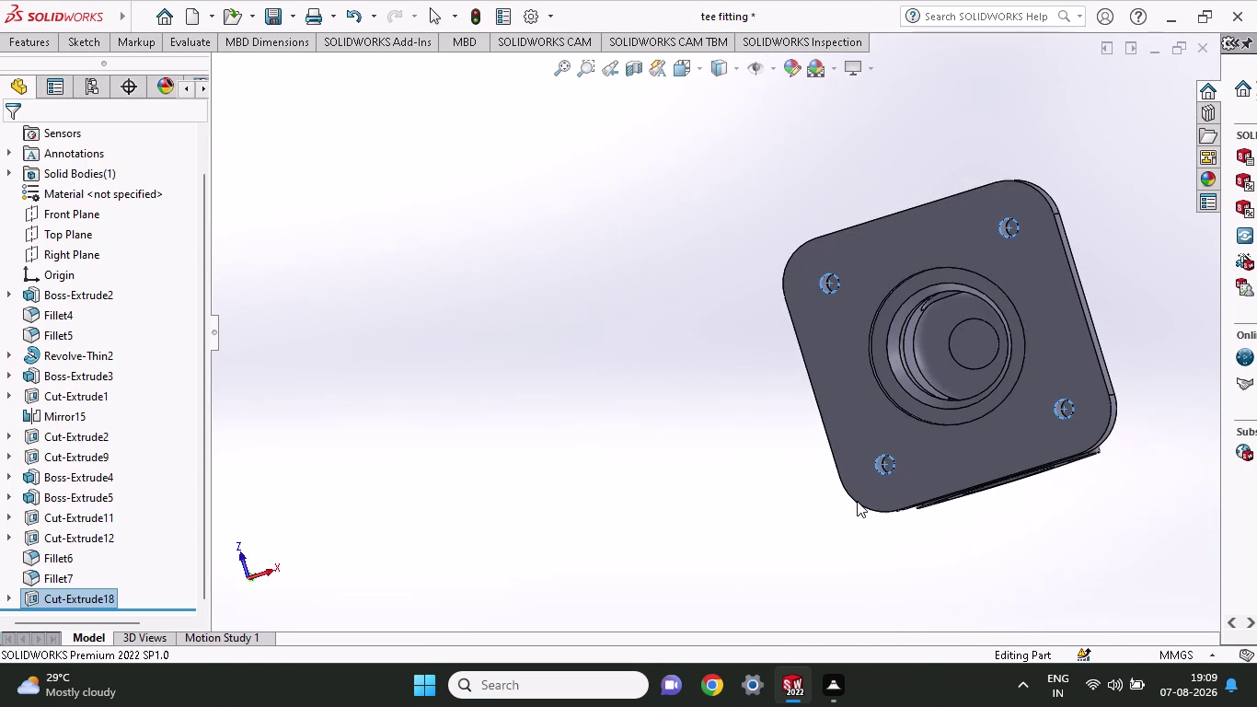
scroll(down, 3)
middle_drag(622, 374, 654, 407)
scroll(up, 3)
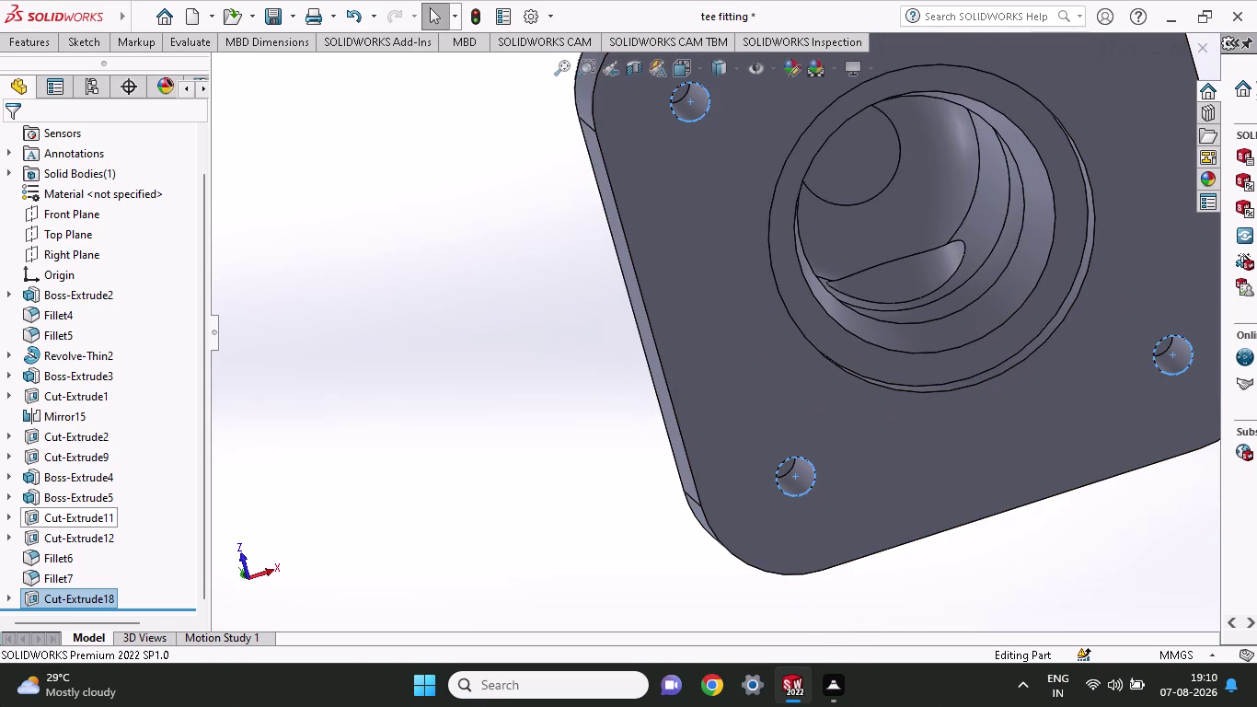
scroll(up, 3)
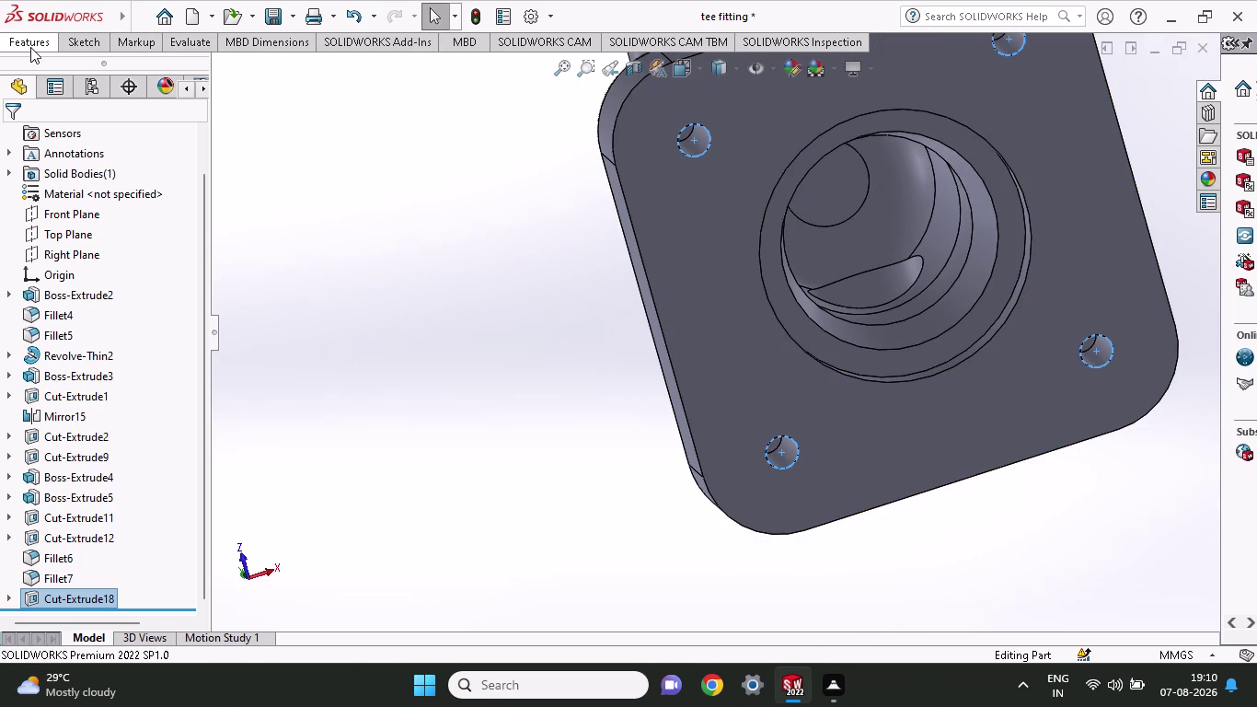
Start a circle sketch on the underside and draw circles on the two left holes.
click(31, 47)
click(91, 41)
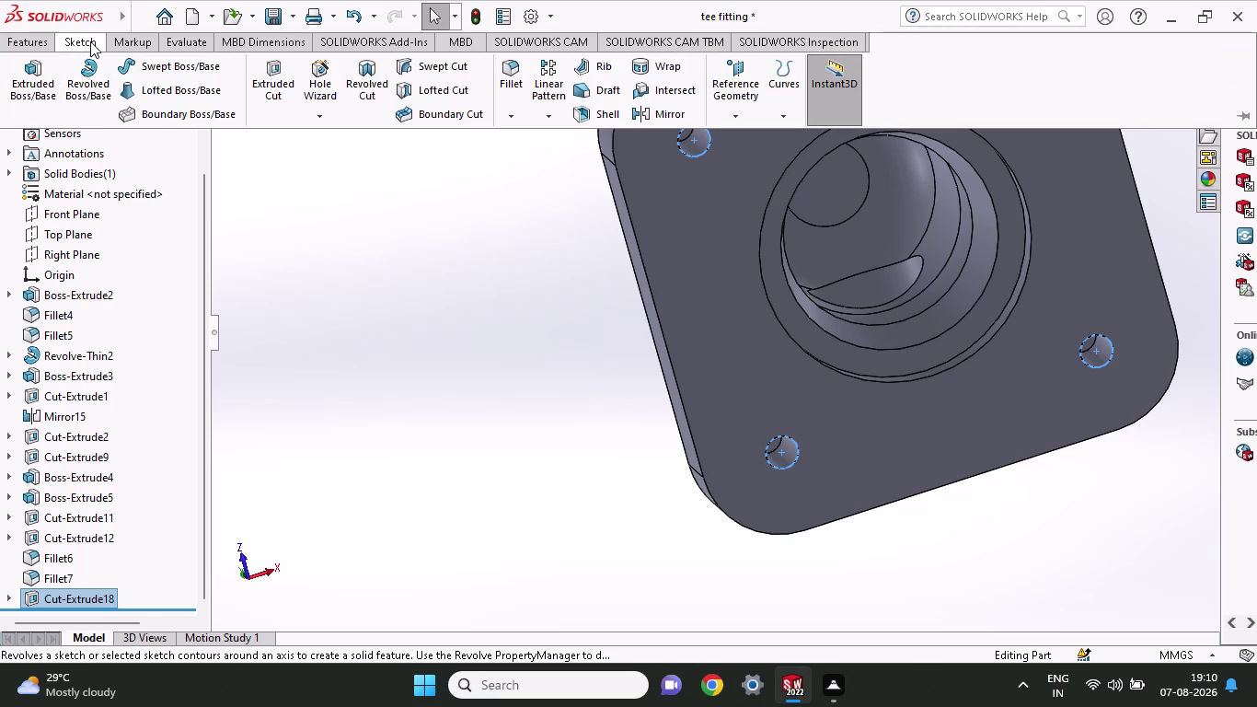
click(162, 65)
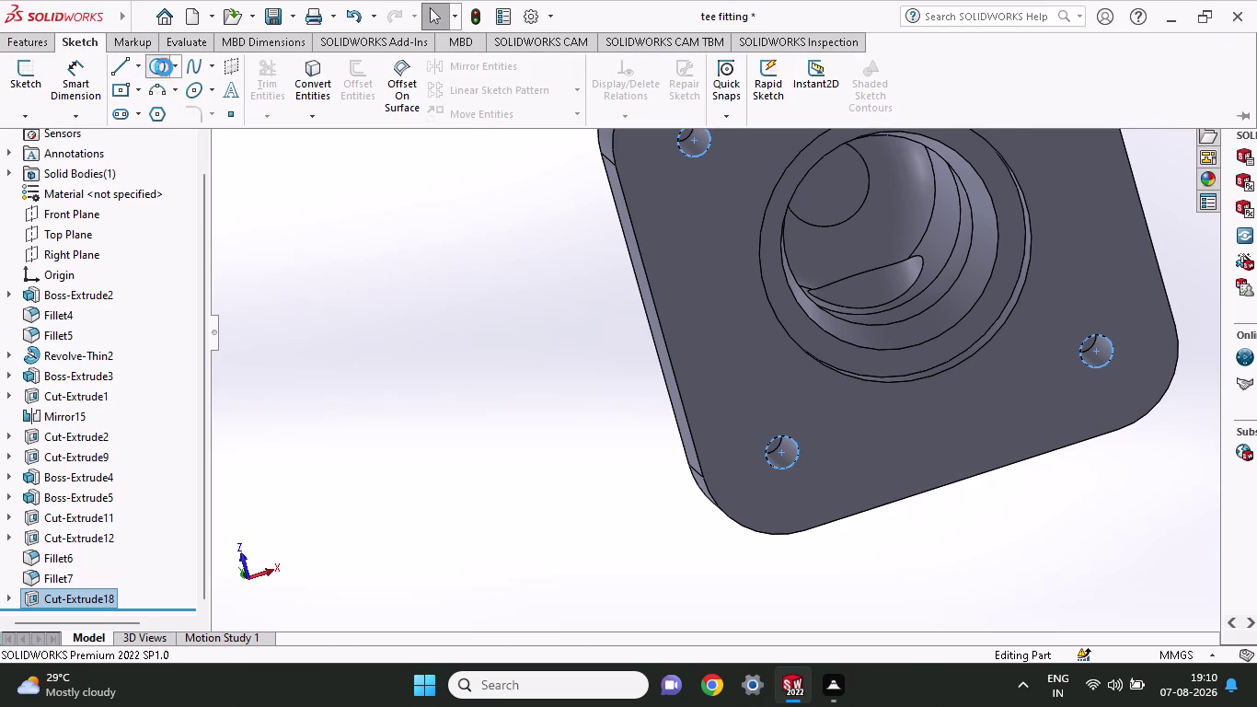
click(707, 186)
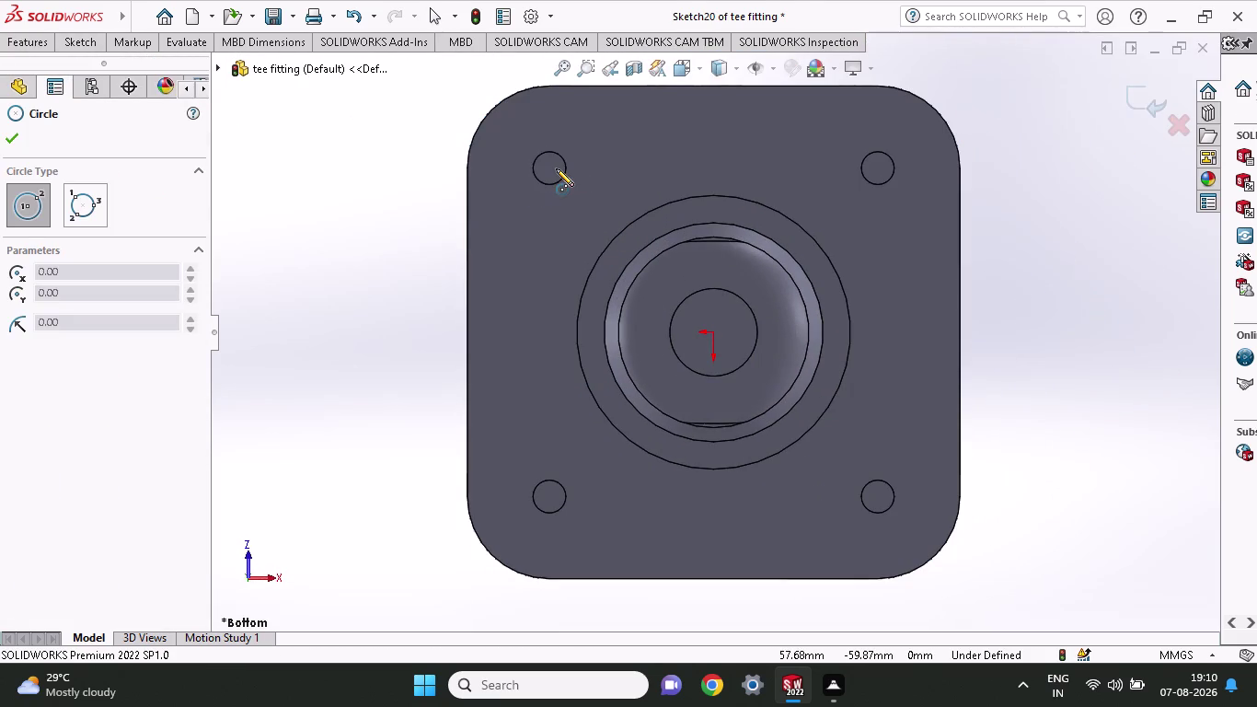
click(553, 168)
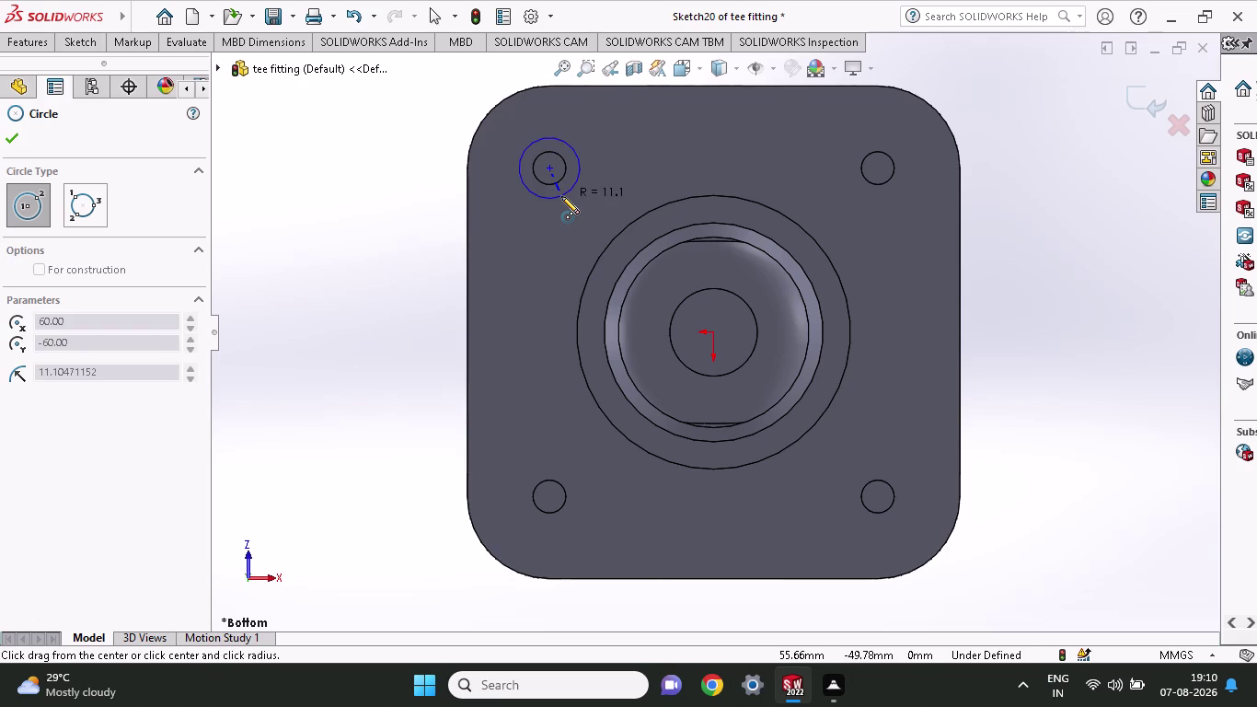
click(562, 204)
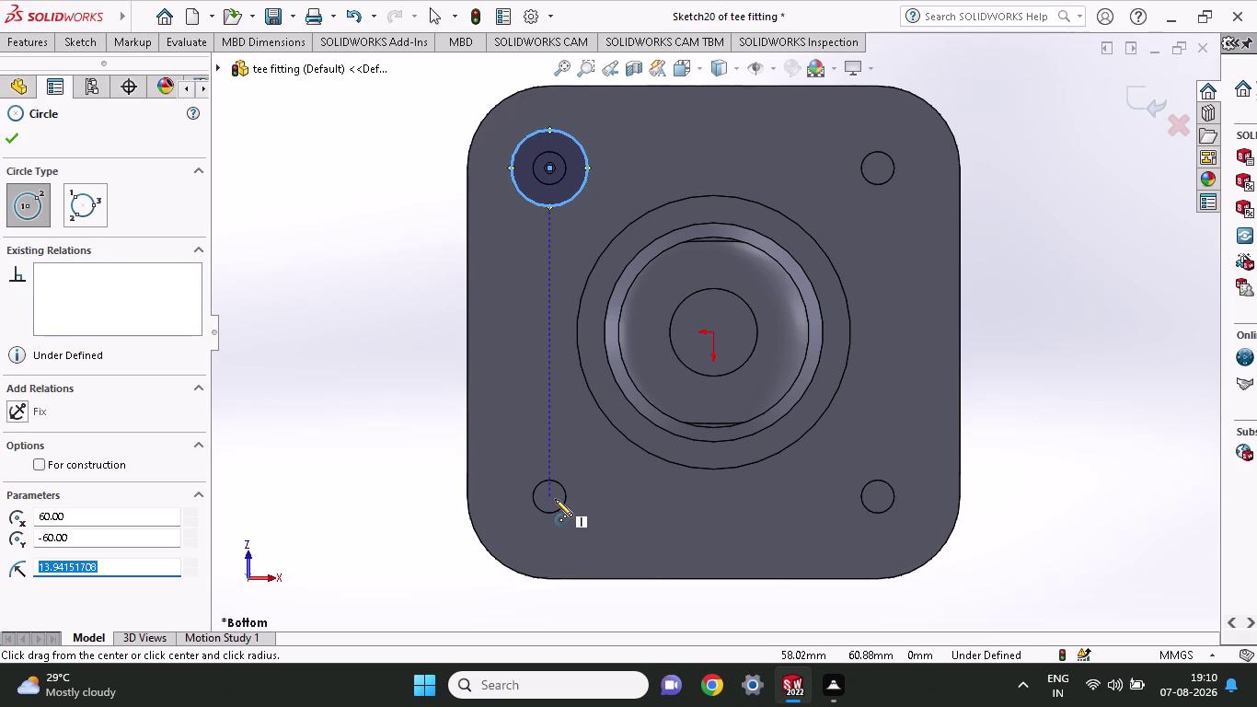
click(548, 497)
click(566, 524)
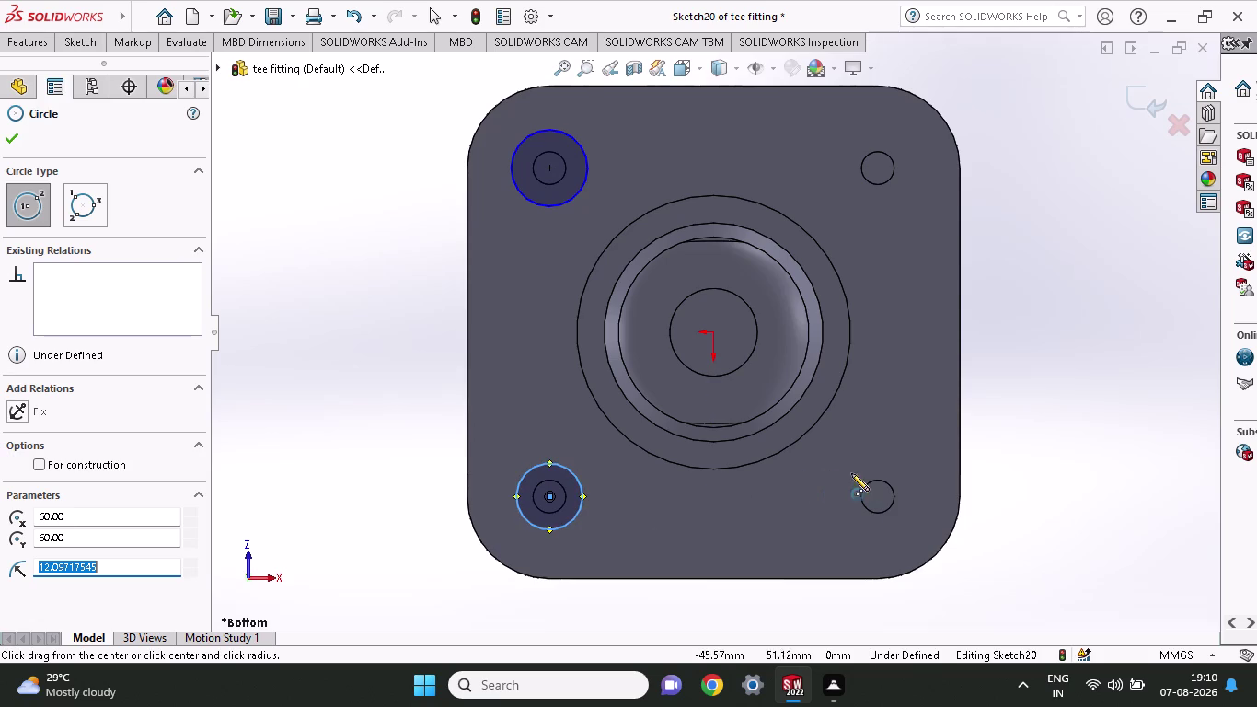
Draw circles on the two right holes and exit the Circle tool.
click(876, 494)
click(879, 530)
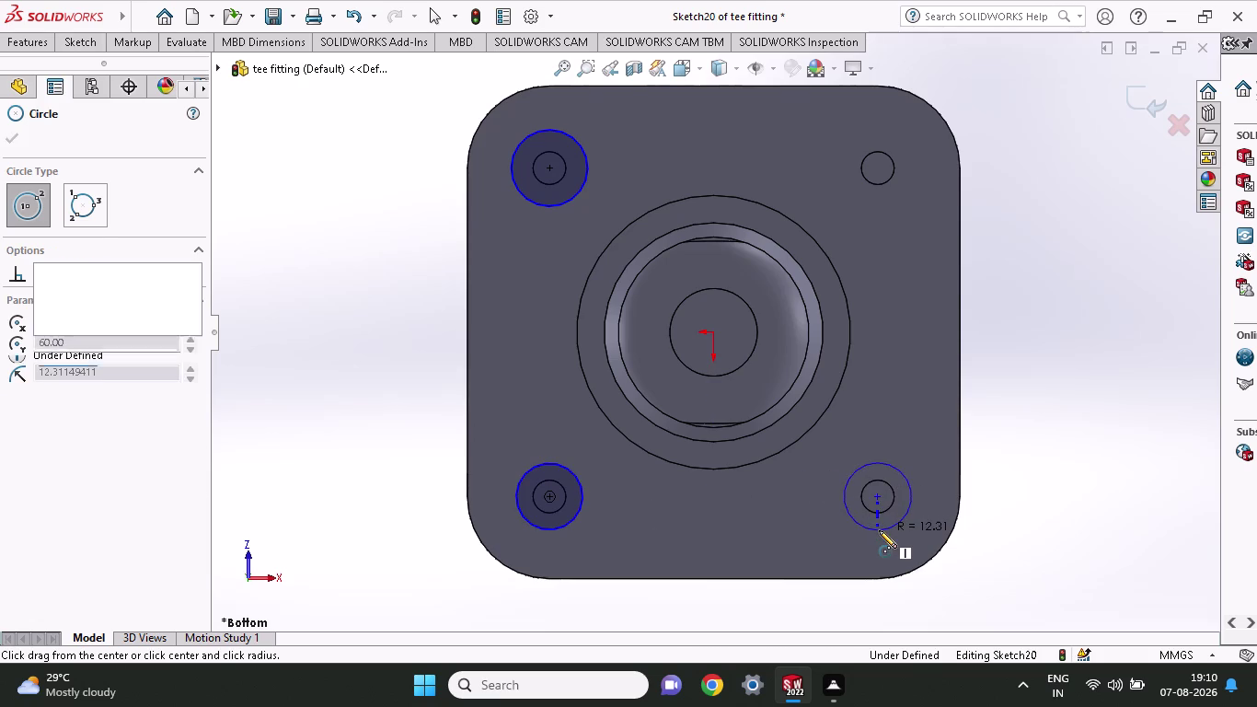
click(875, 169)
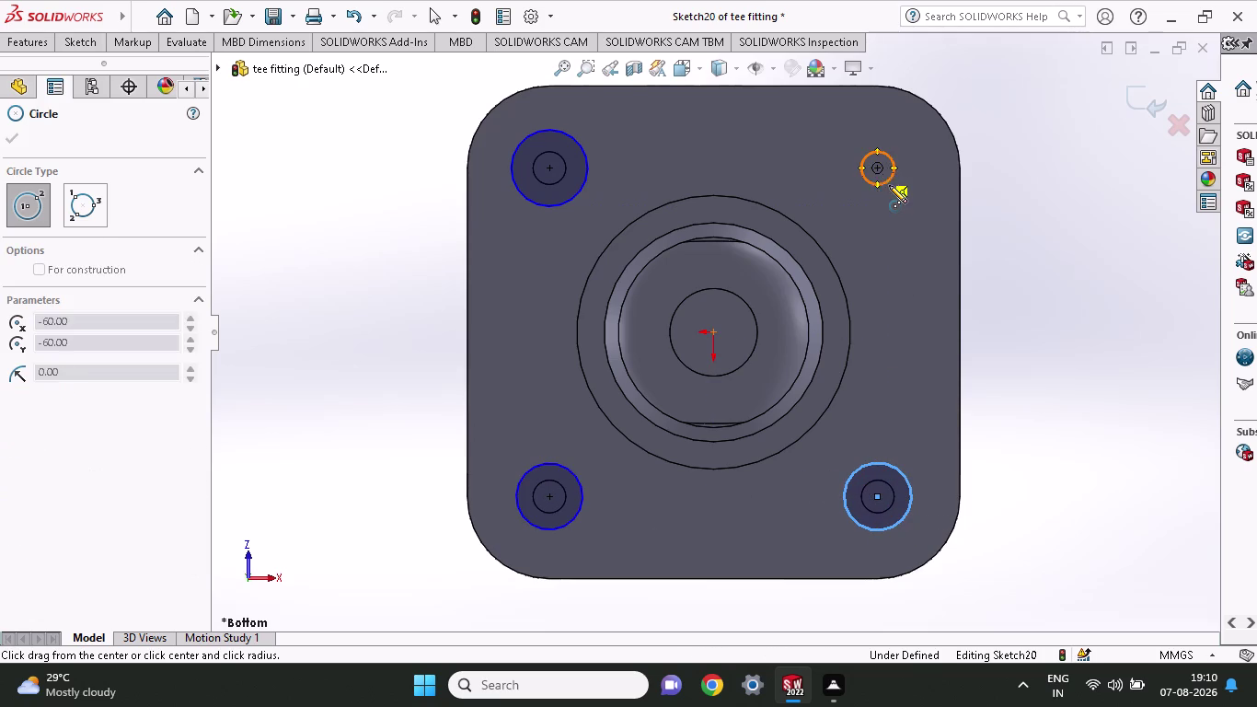
click(891, 200)
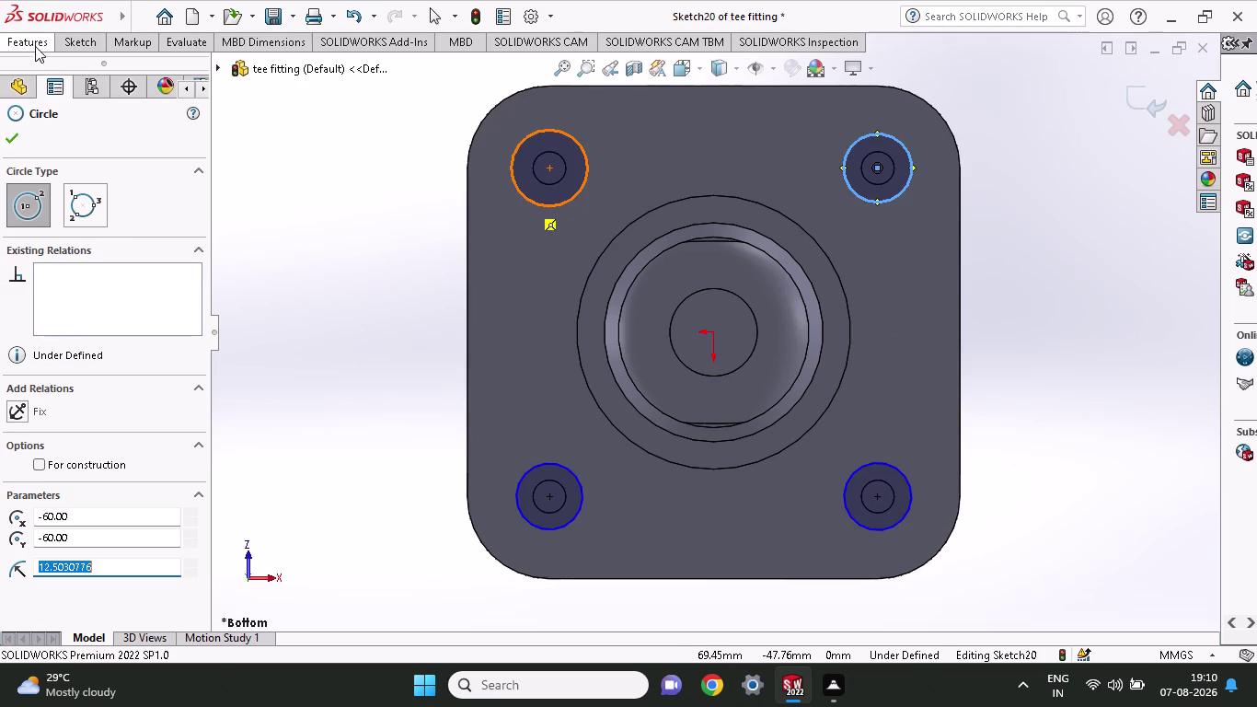
click(38, 40)
click(88, 37)
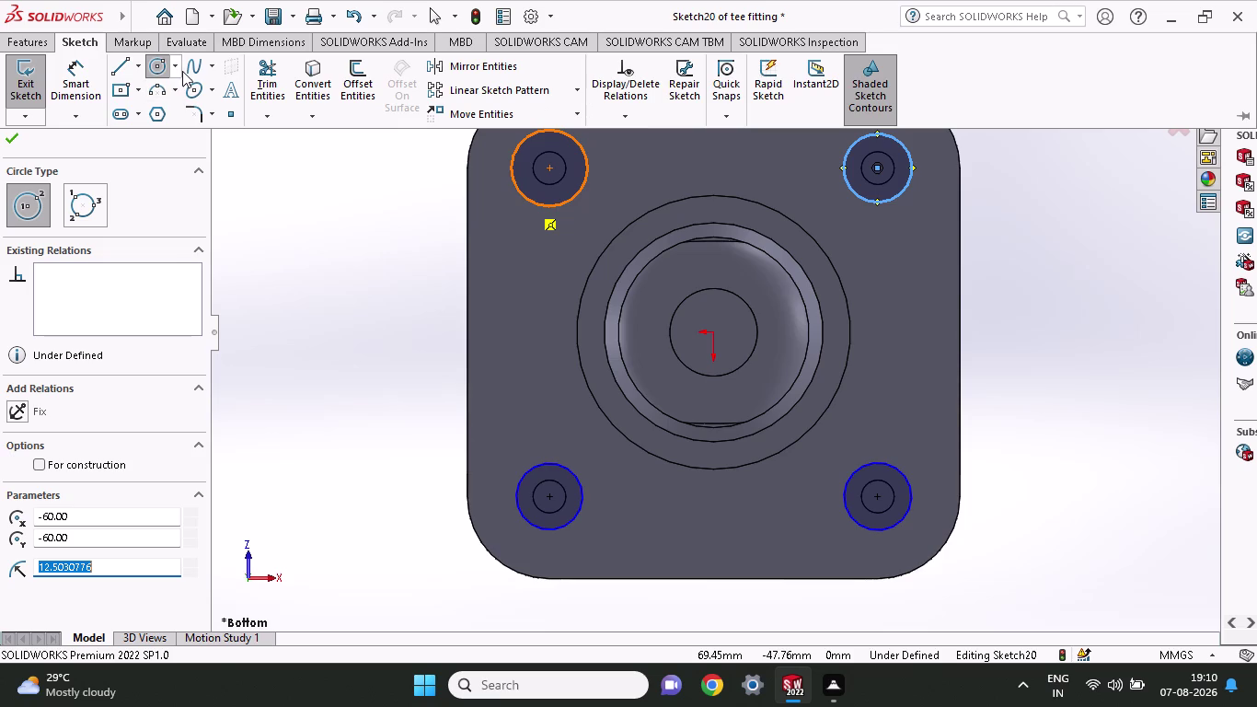
click(82, 87)
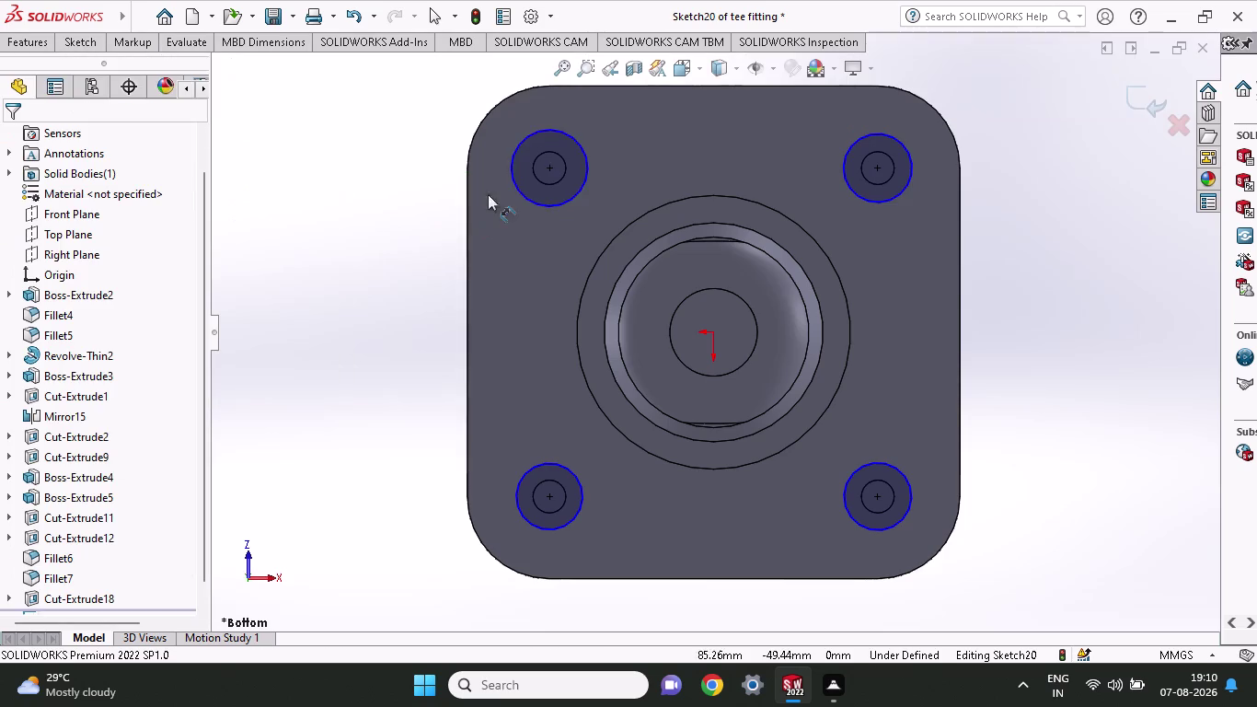
click(521, 193)
Dimension the top-left circle at 20 mm and the bottom-left circle at 12 mm.
click(301, 210)
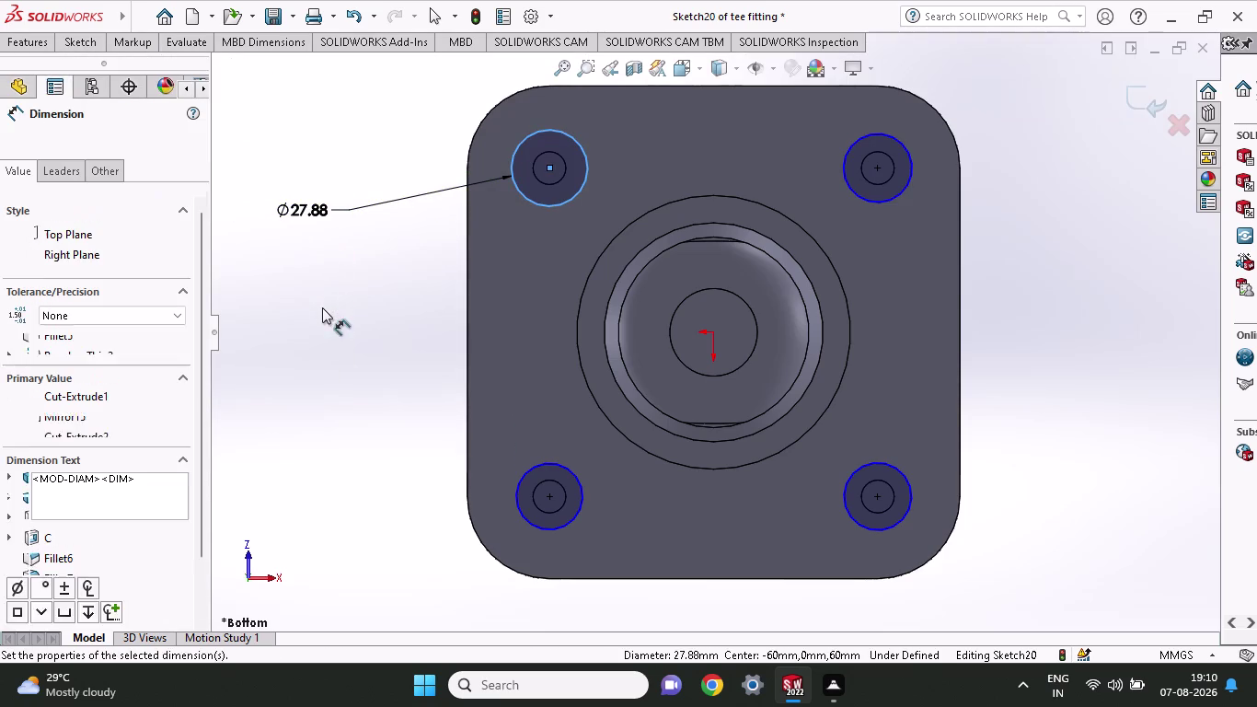
text(20)
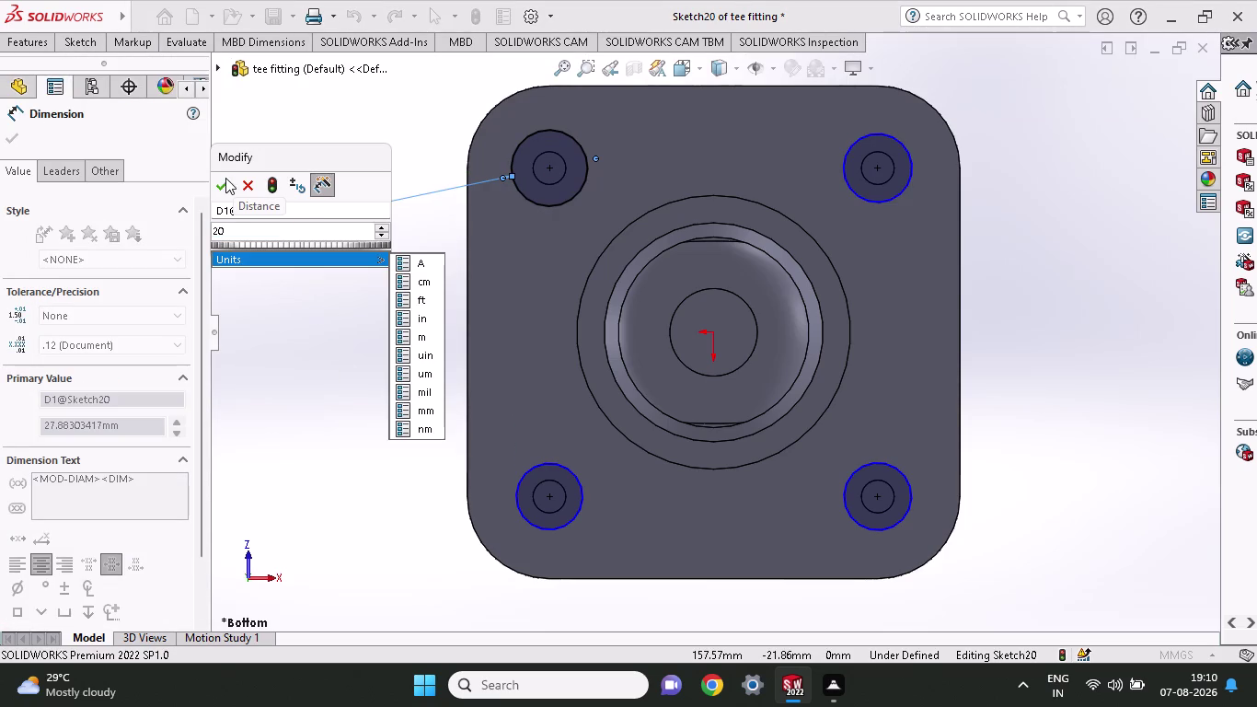
click(225, 177)
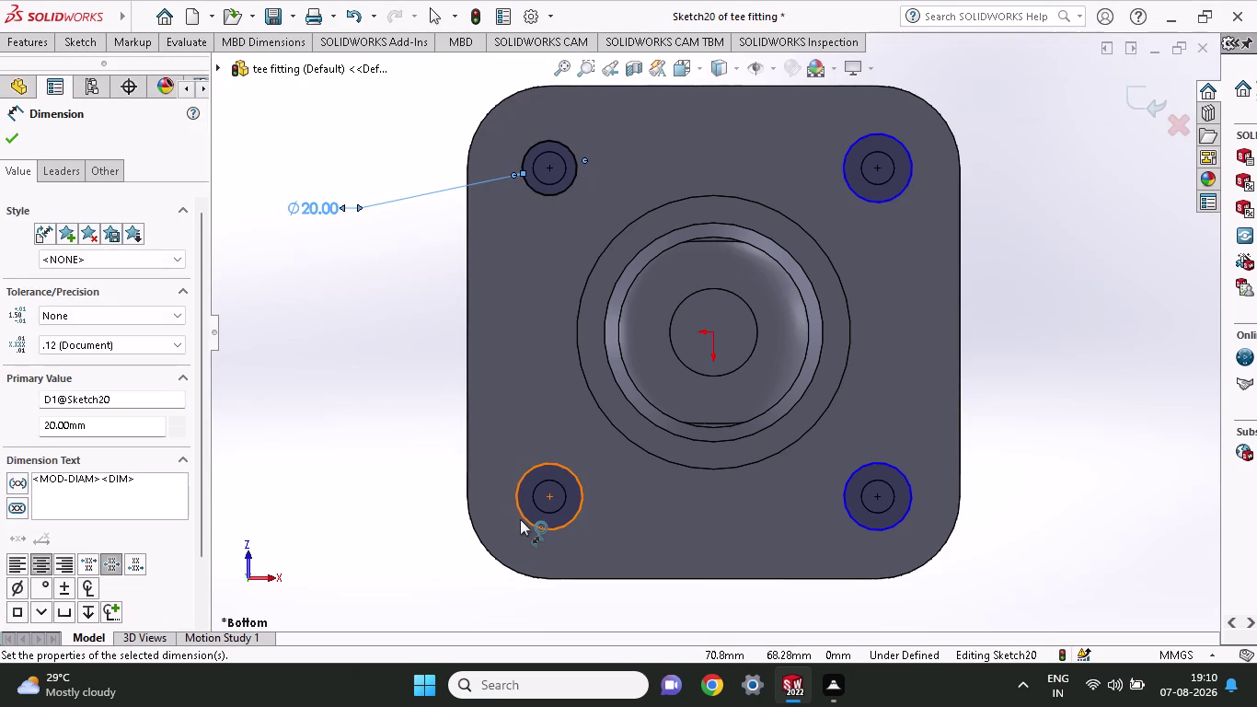
click(522, 513)
click(318, 473)
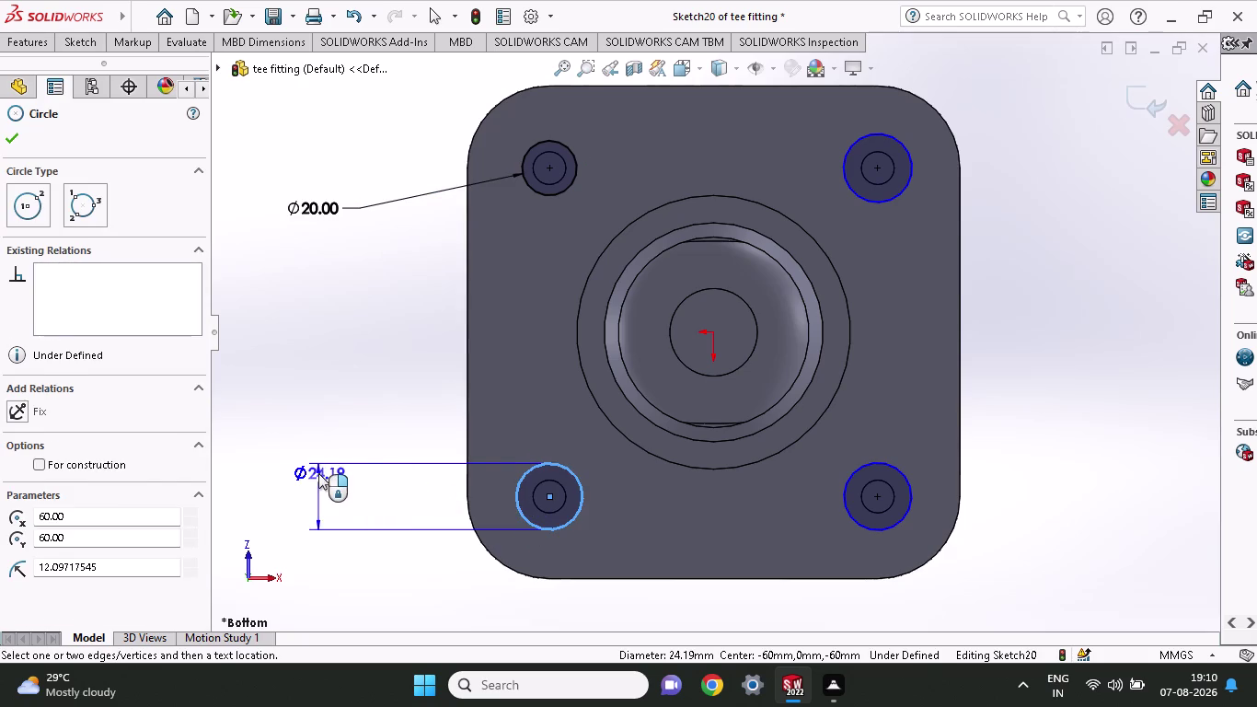
text(12)
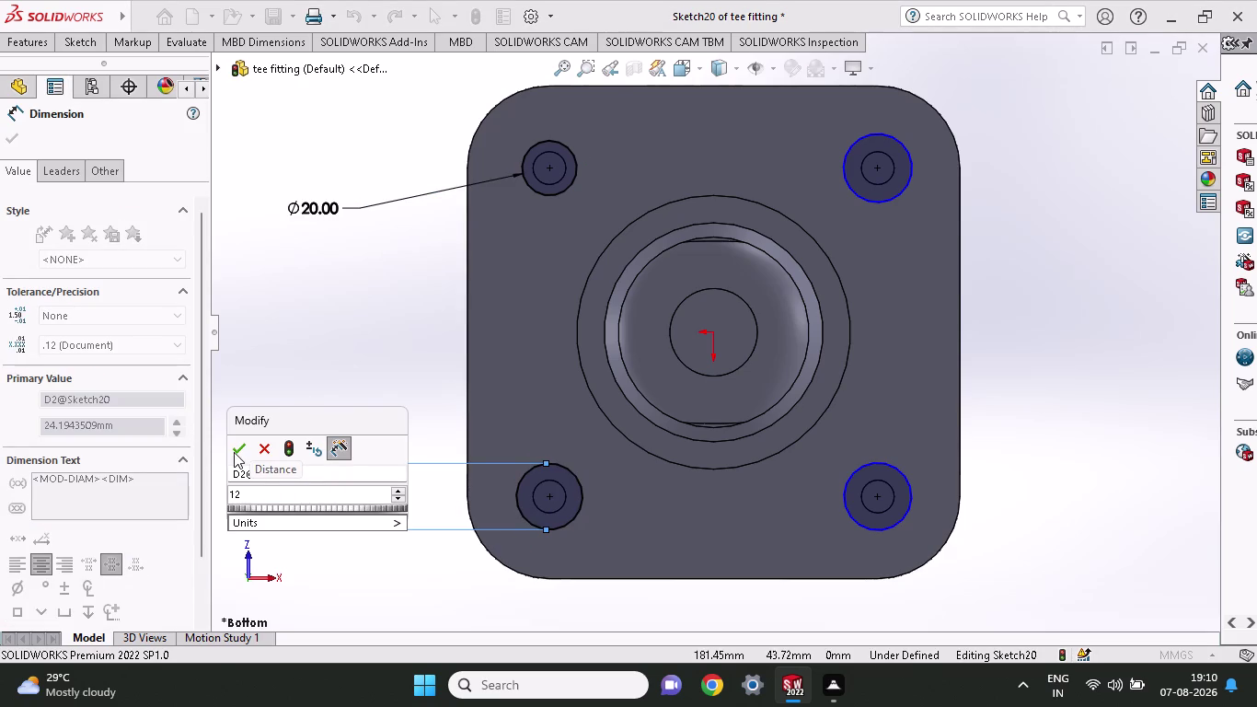
click(233, 451)
Dimension the bottom-right and top-right circles at 12 mm.
click(889, 524)
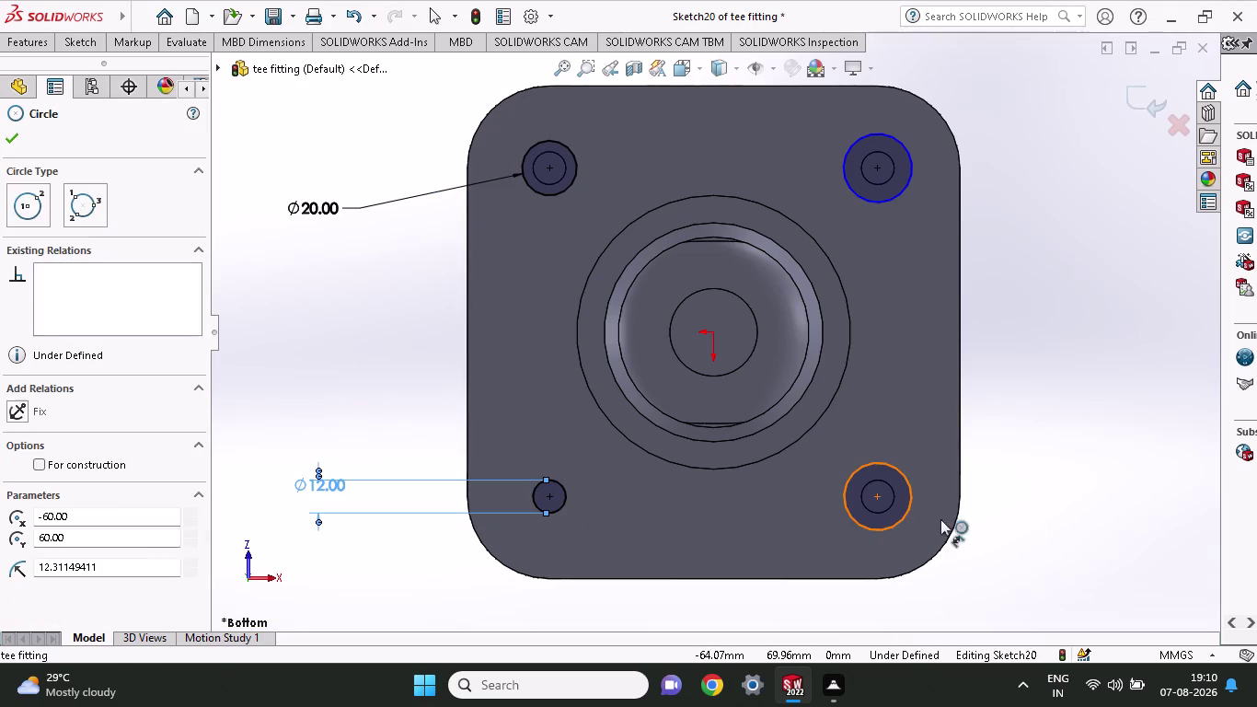
click(1090, 497)
text(12)
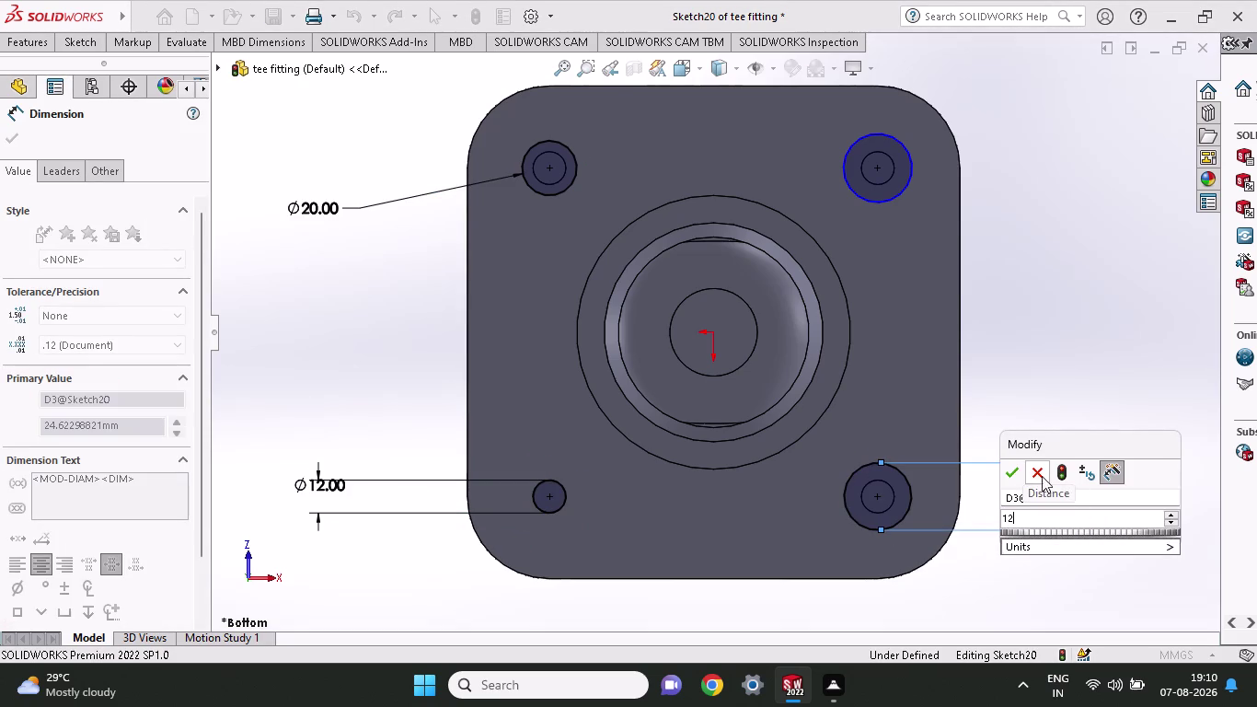
click(1015, 480)
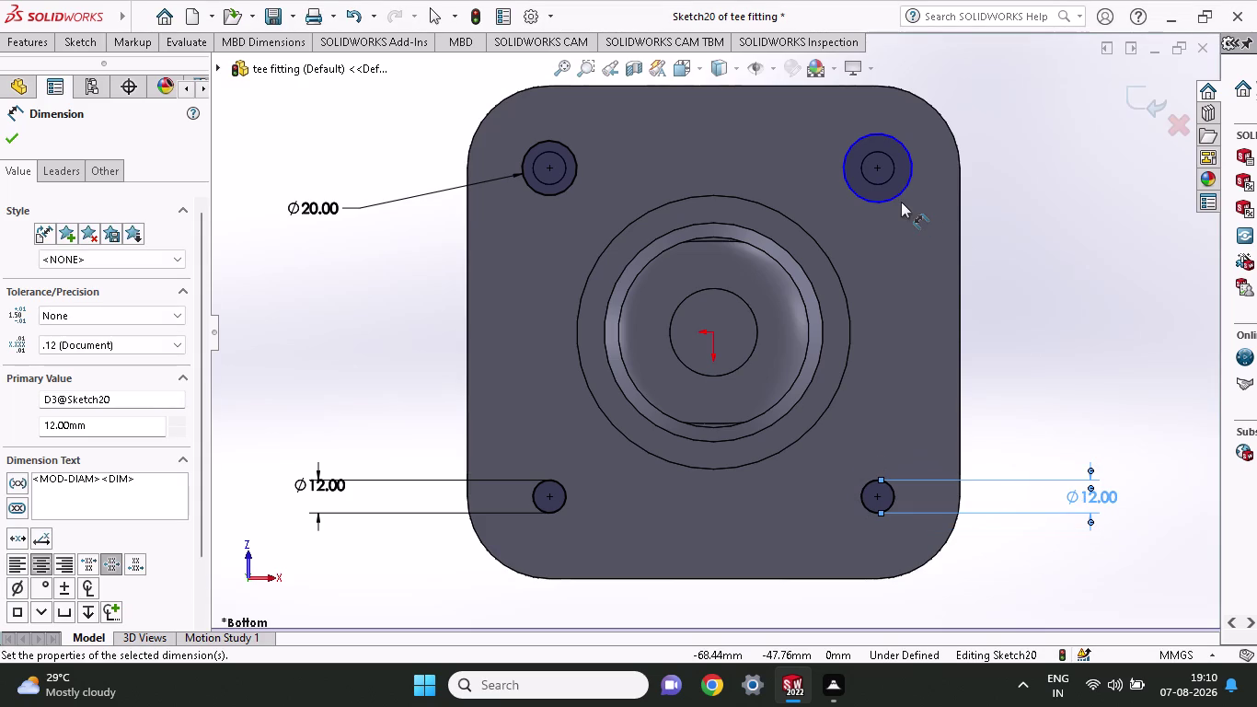
click(893, 200)
click(1019, 190)
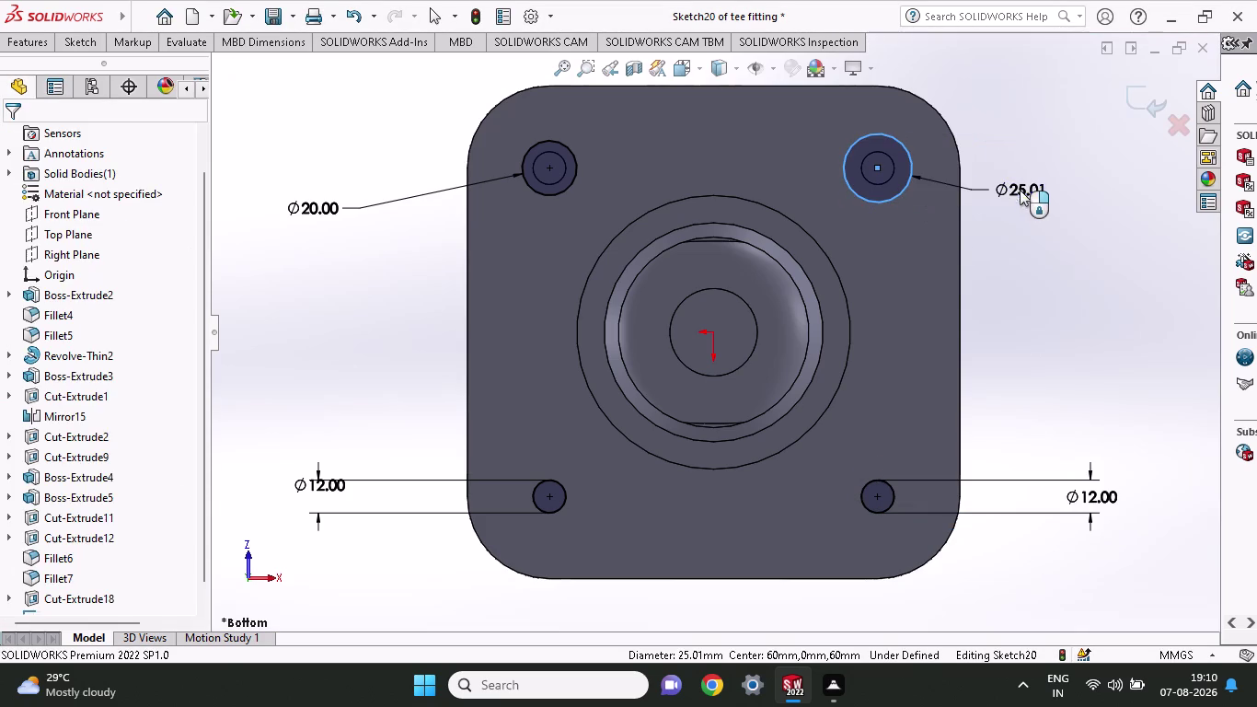
key(1)
key(2)
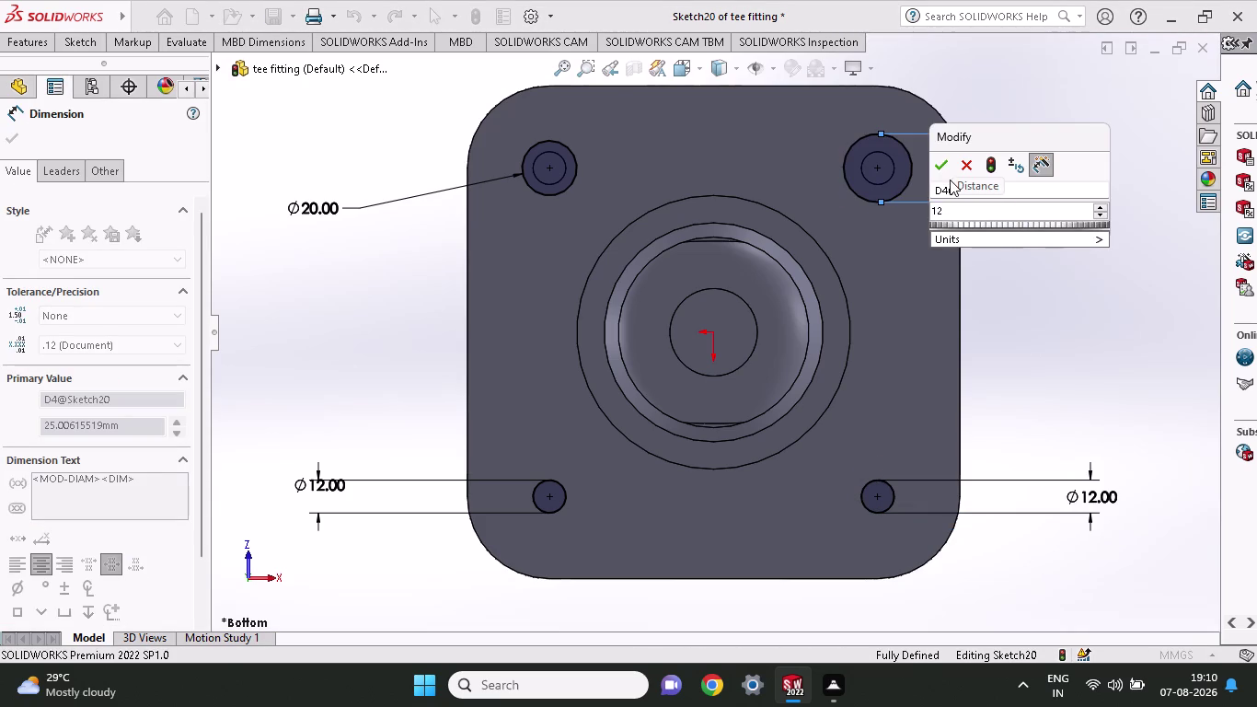
click(948, 162)
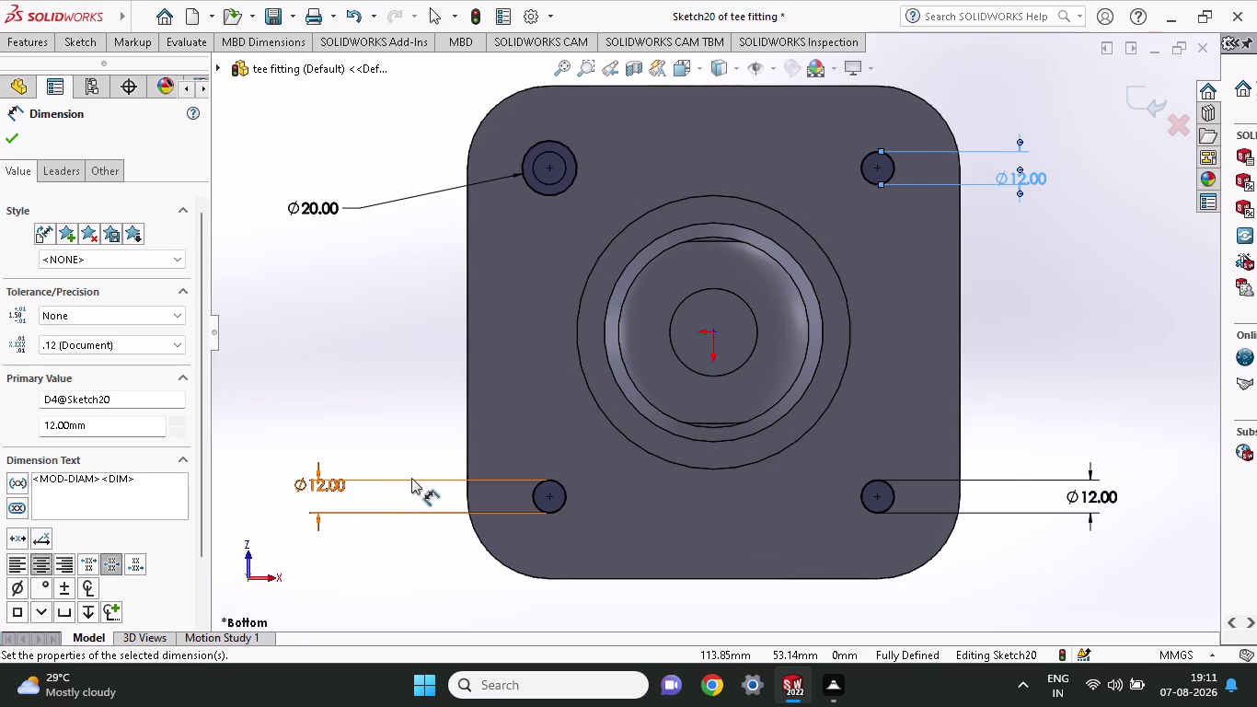
Change the bottom-left circle's diameter to 20 mm.
double_click(333, 489)
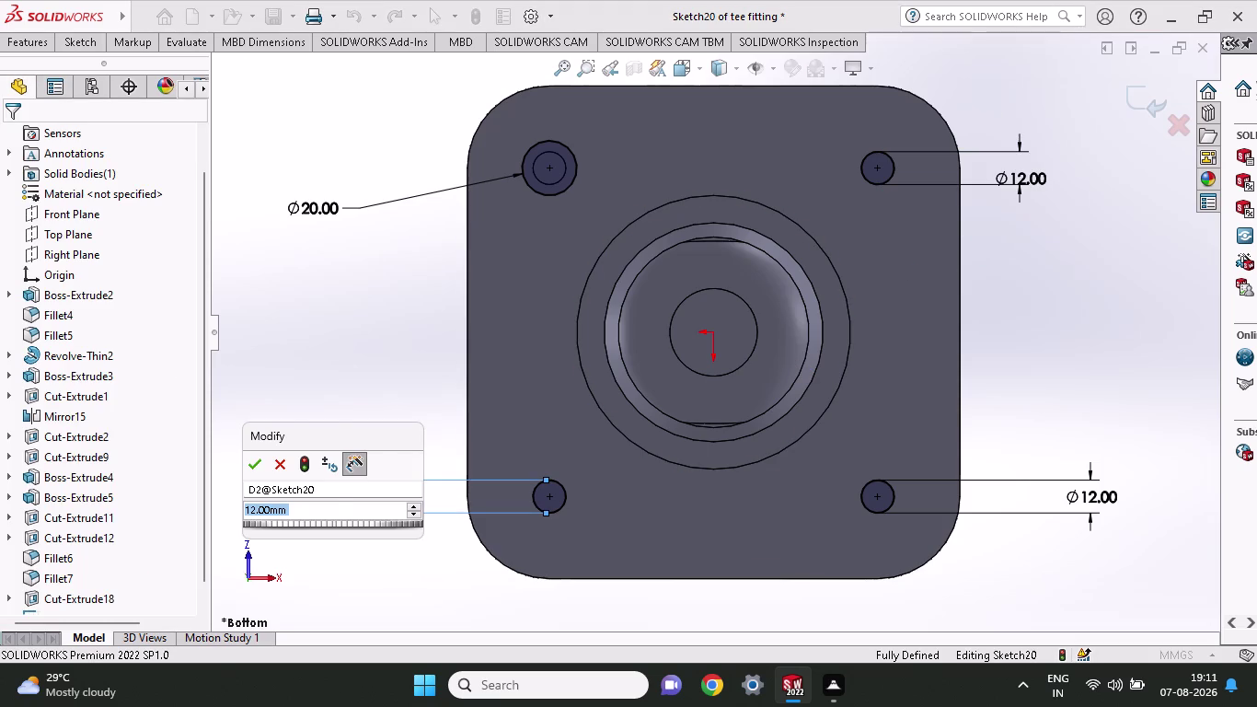
text(20)
key(Return)
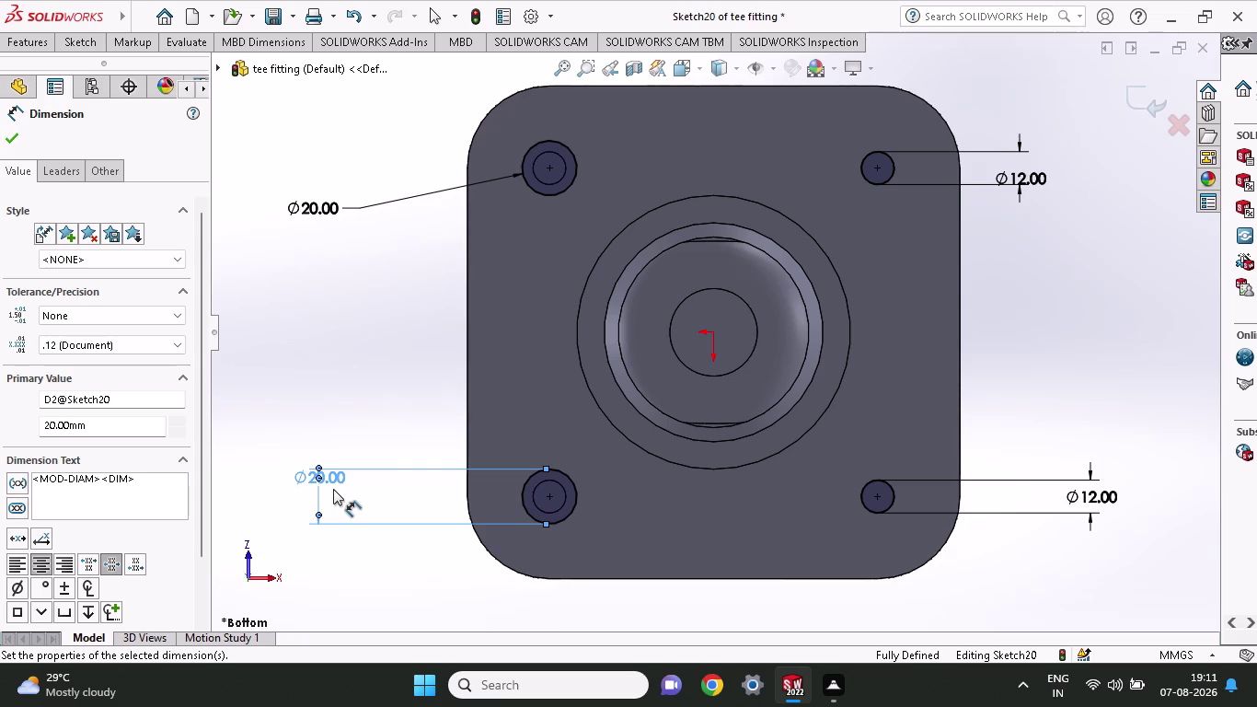
double_click(1094, 495)
click(1093, 499)
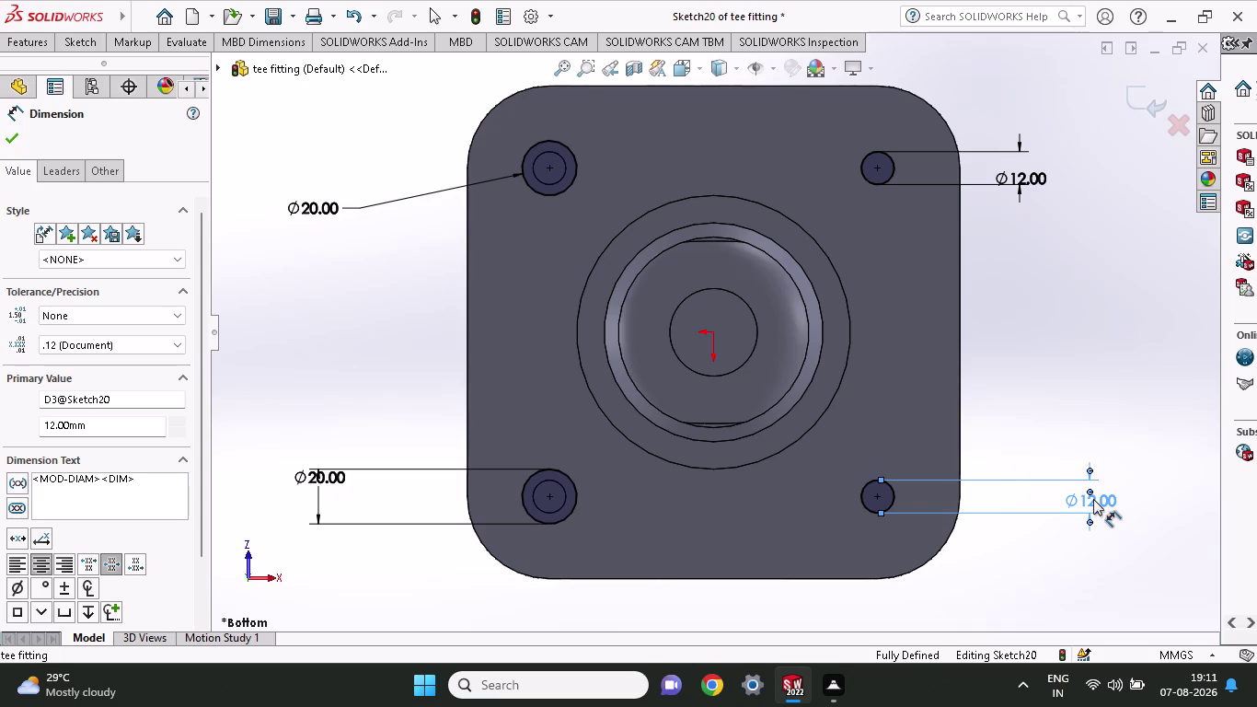
key(Escape)
Change the bottom-right and top-right circle diameters to 20 mm.
double_click(1093, 498)
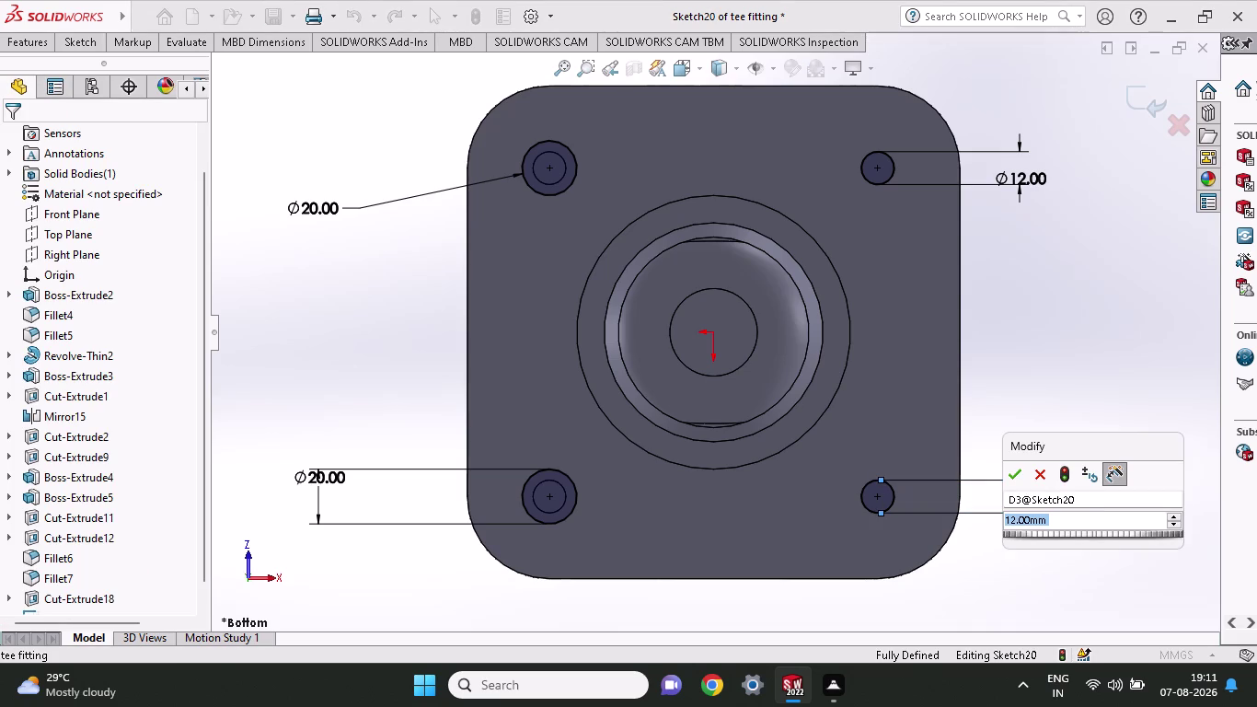
key(2)
key(0)
key(Return)
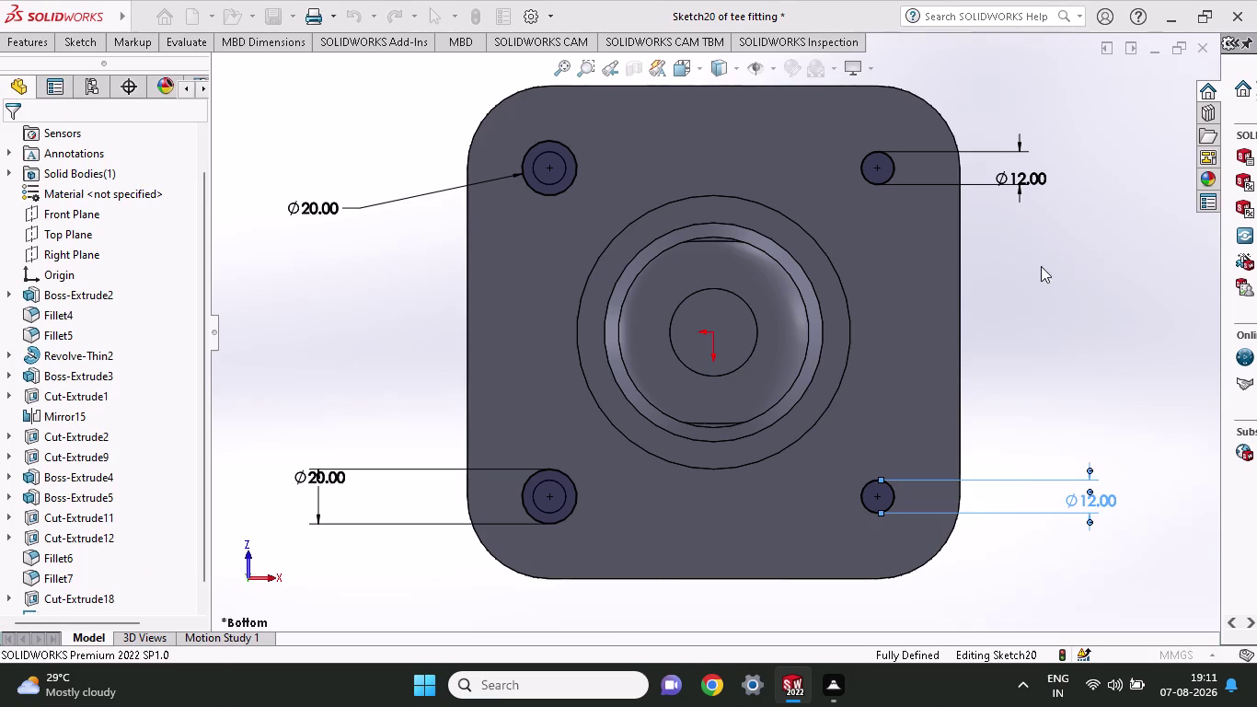
double_click(1026, 172)
text(2)
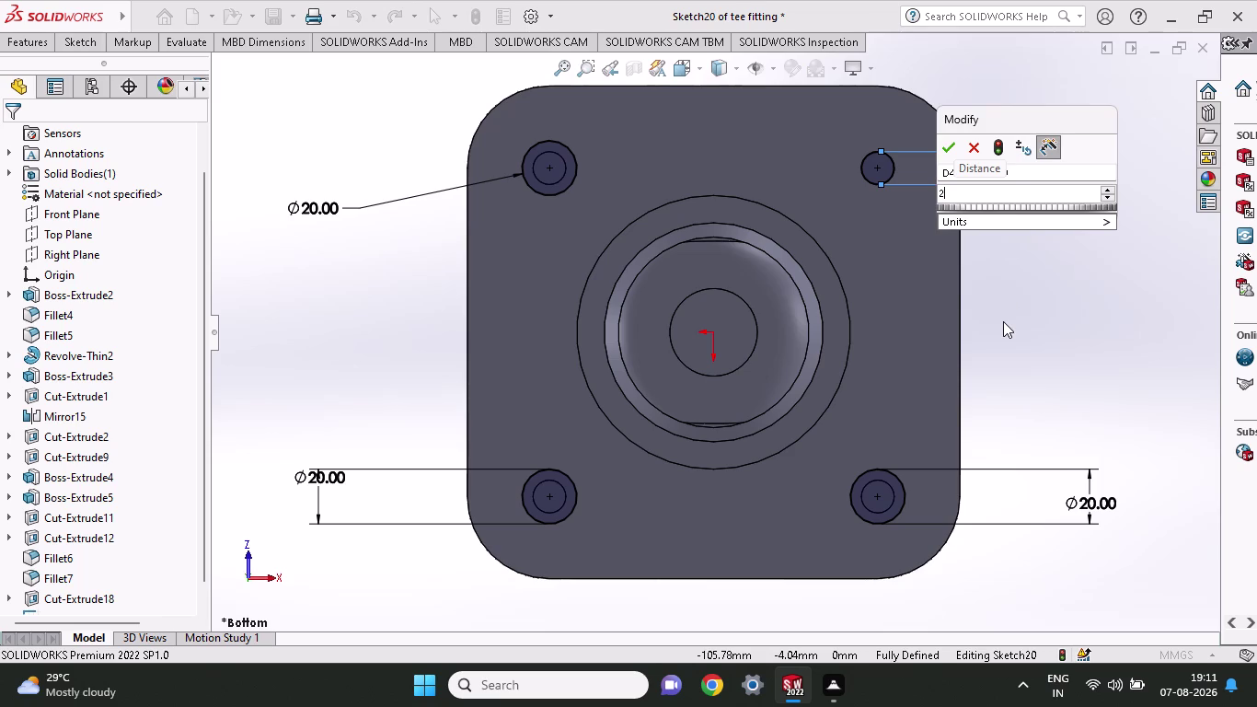
text(0)
key(Return)
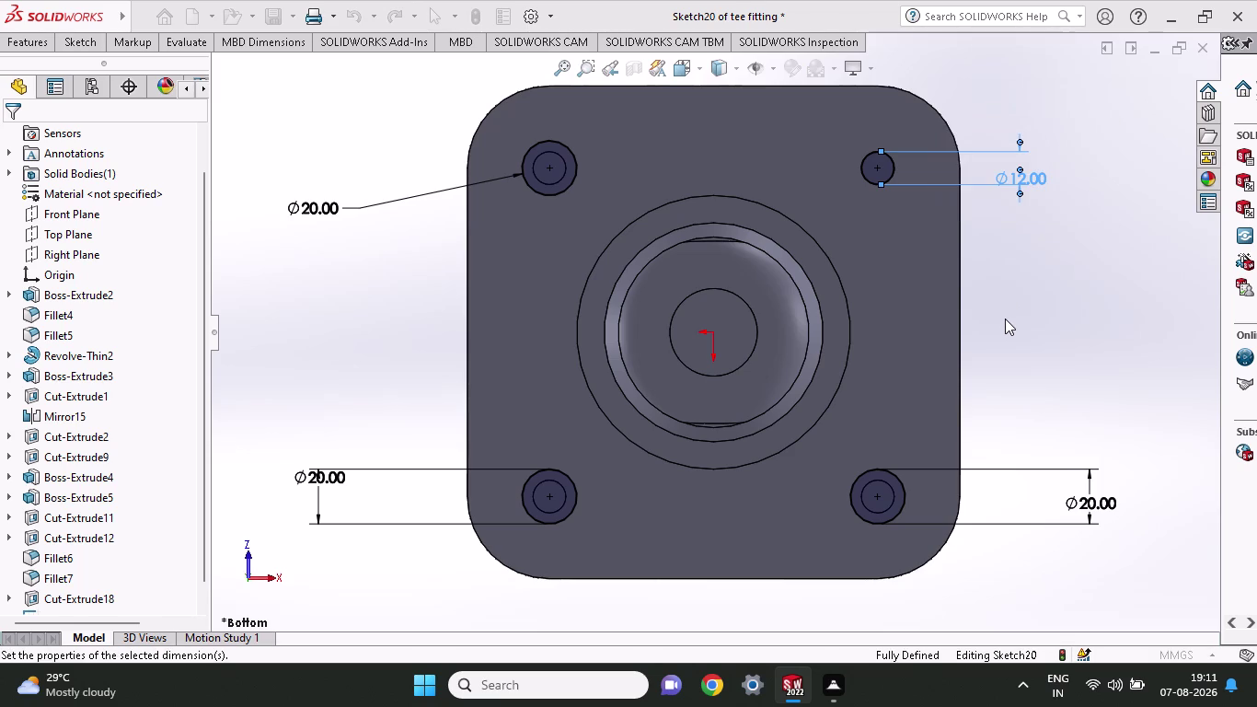
middle_drag(399, 349, 525, 420)
middle_drag(506, 418, 498, 417)
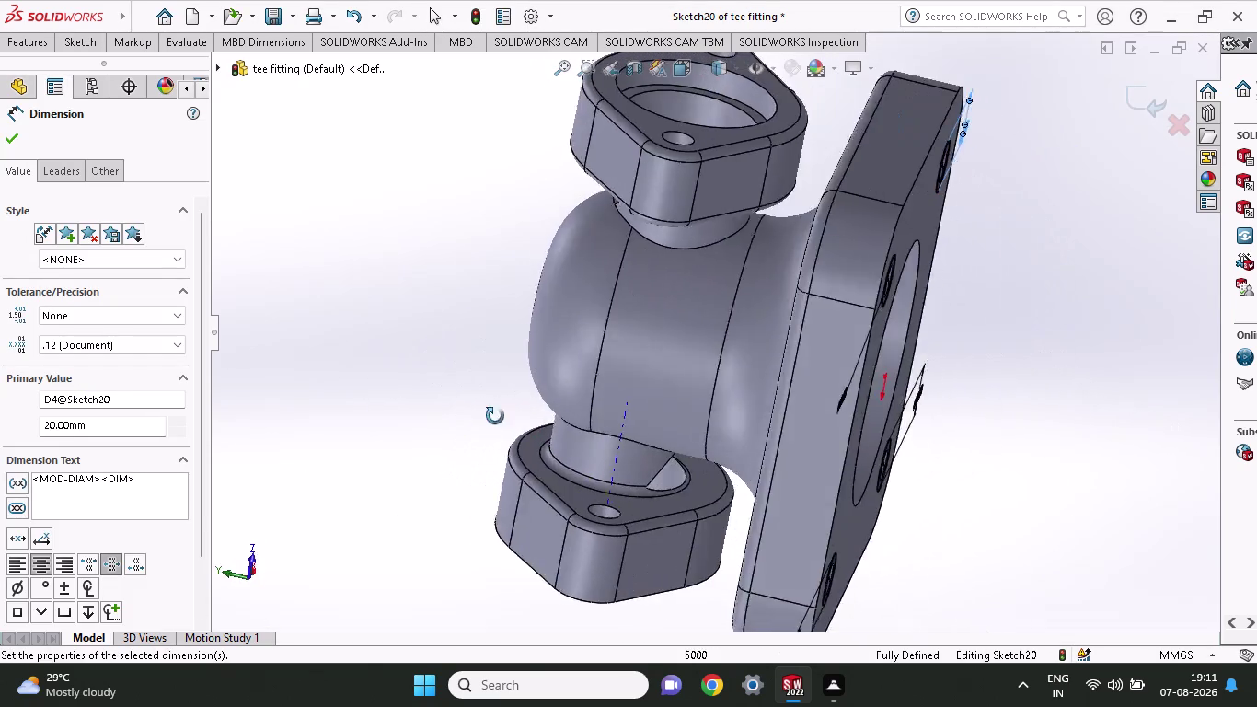
middle_drag(499, 417, 488, 415)
middle_drag(483, 413, 454, 407)
middle_click(454, 407)
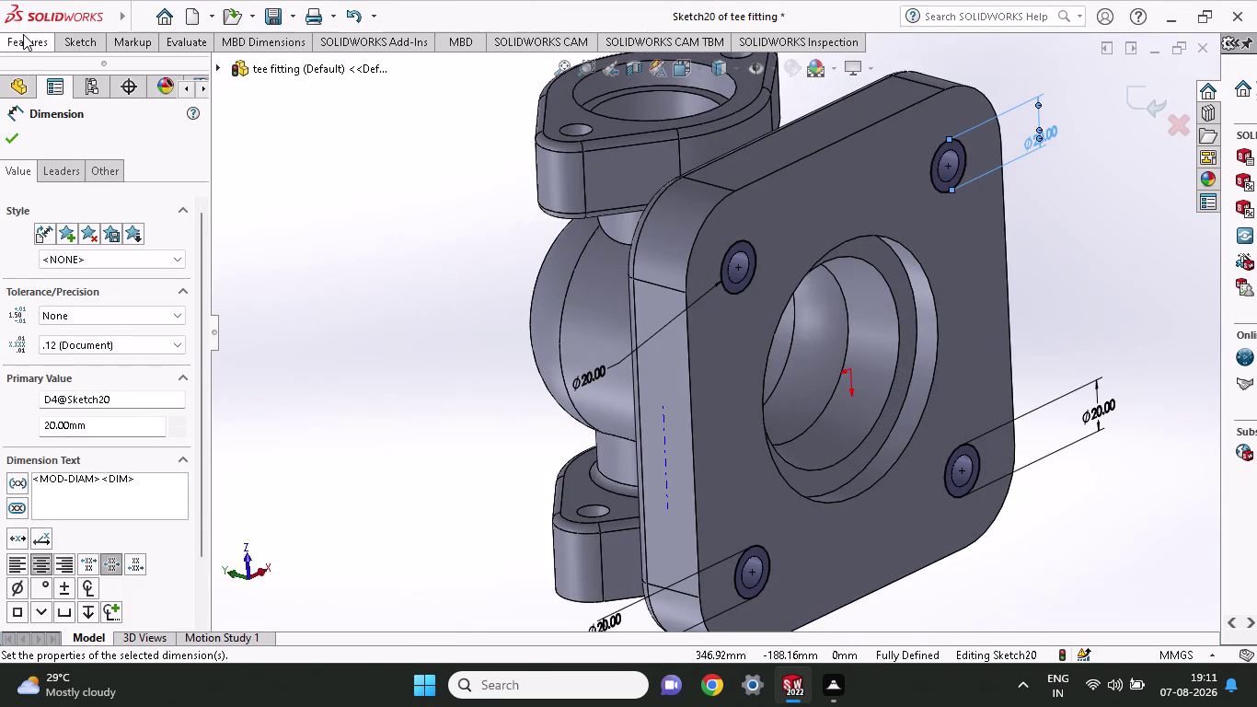
click(23, 34)
click(248, 80)
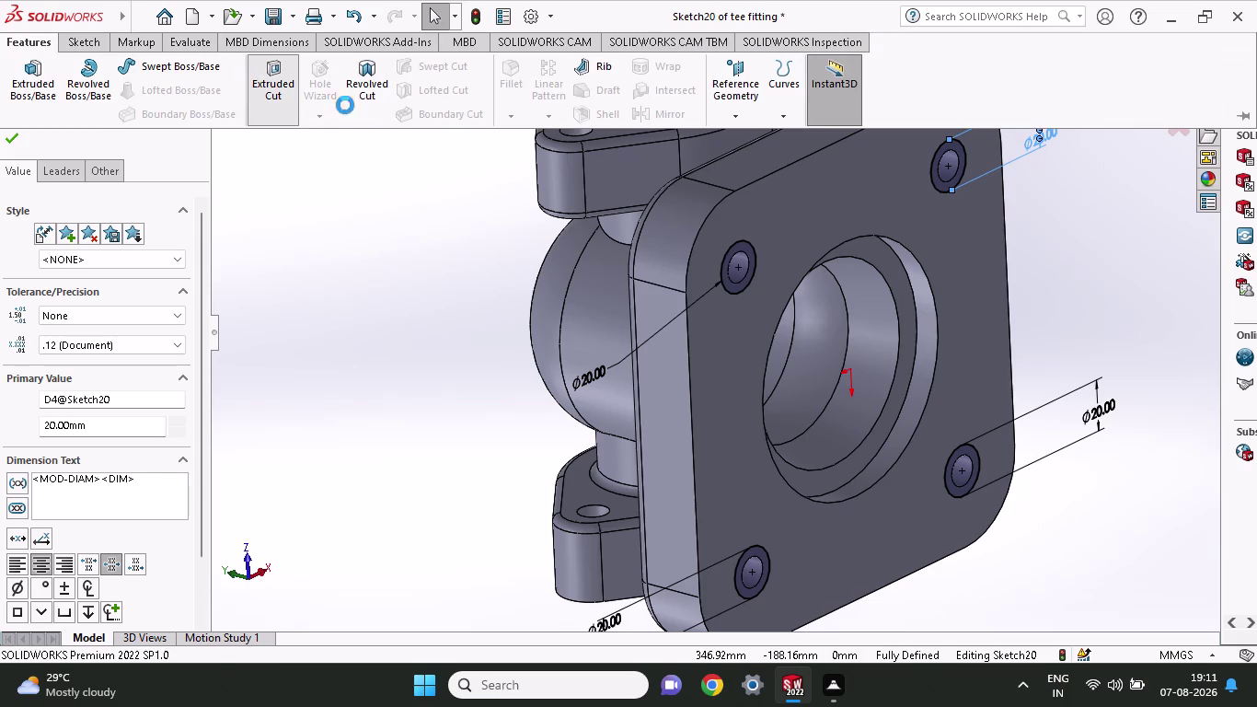
middle_drag(424, 264, 581, 358)
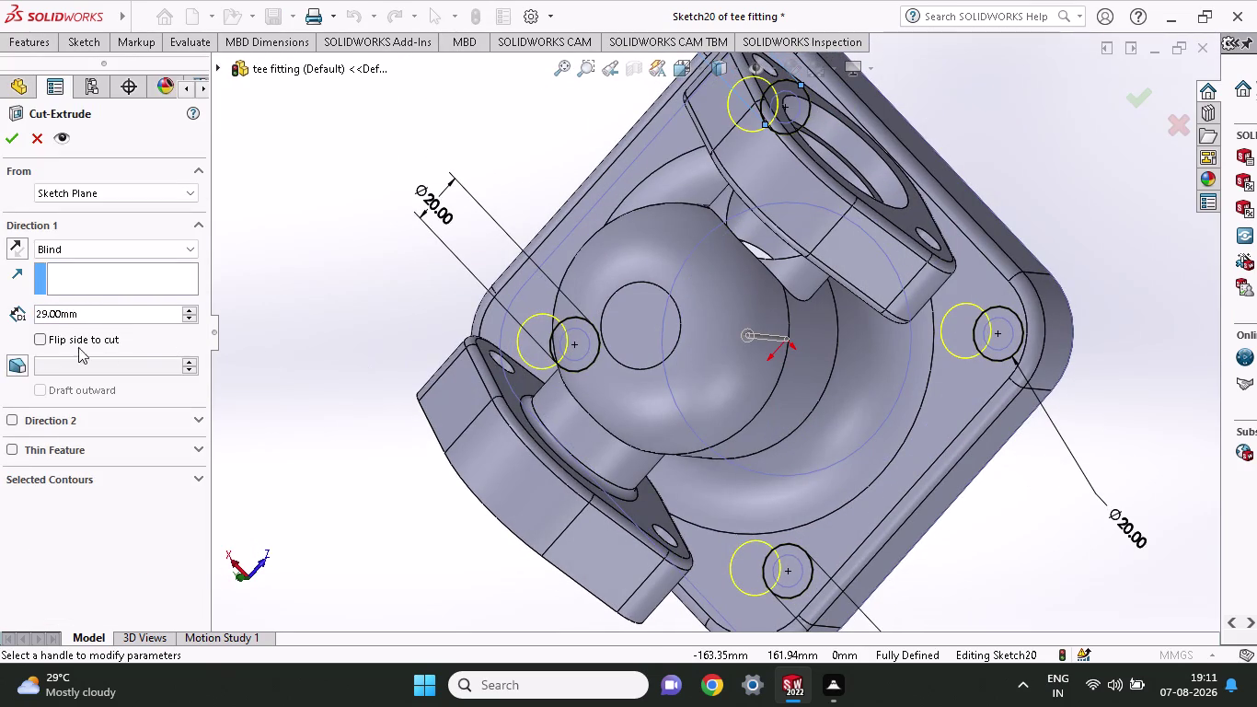
click(18, 138)
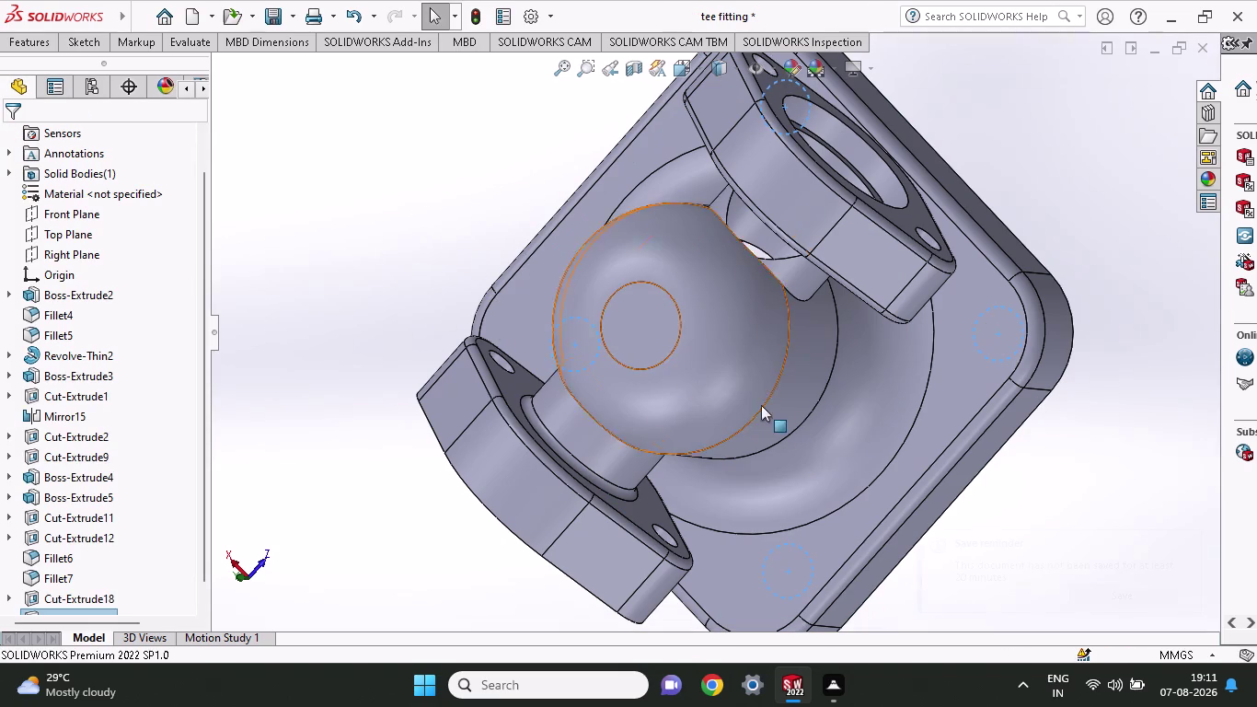
middle_drag(1058, 486, 808, 460)
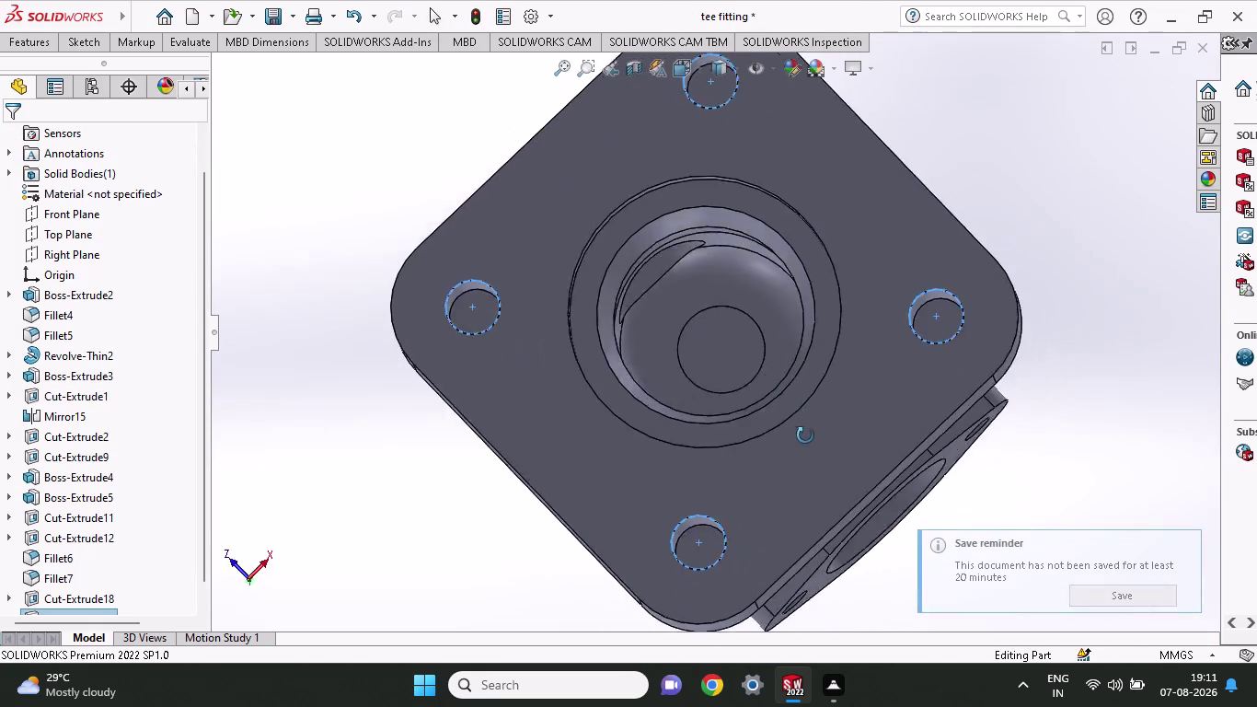
middle_drag(808, 460, 1048, 542)
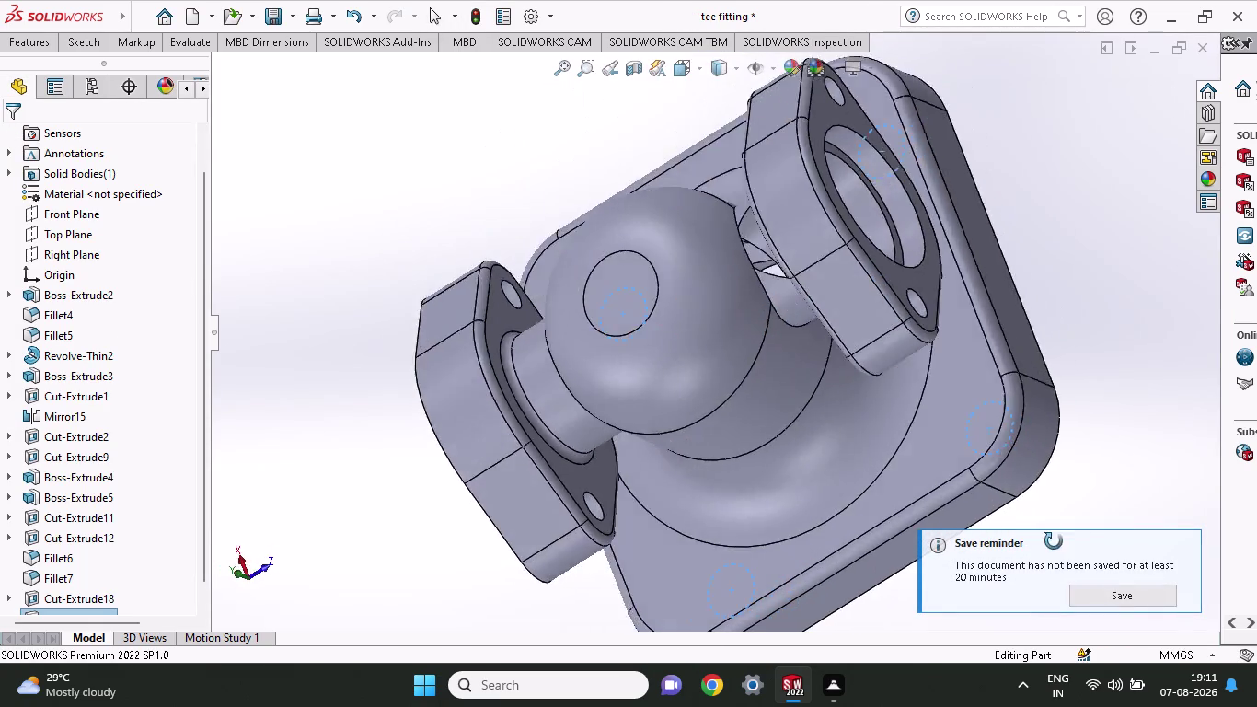
middle_drag(1048, 542, 887, 460)
key(ctrl+z)
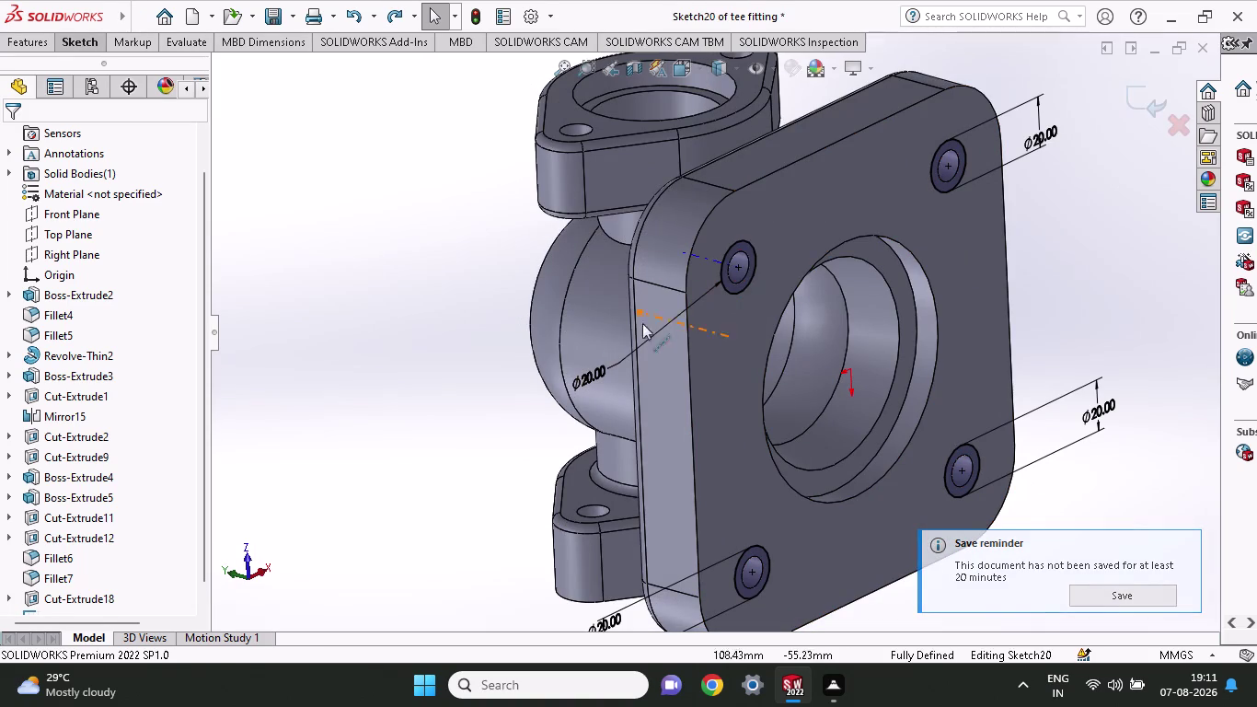
key(ctrl+z)
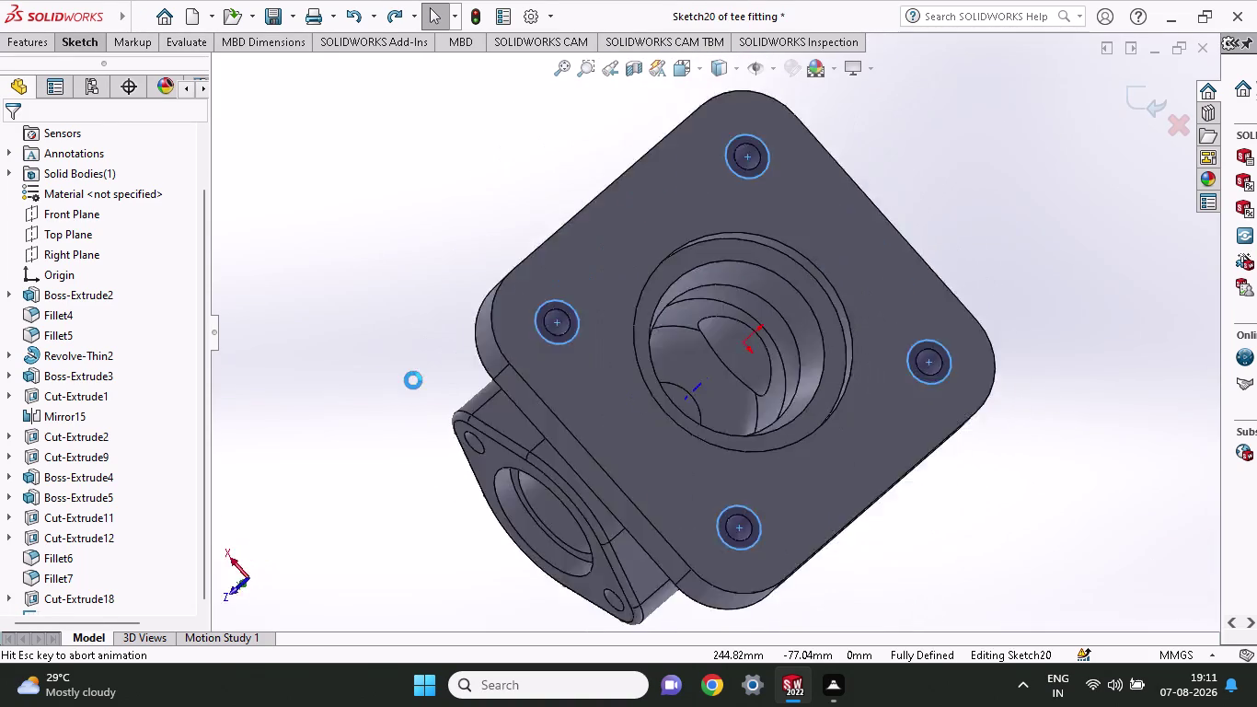
Undo the 20 mm diameter dimensions and the four underside circles.
key(ctrl+z)
key(ctrl+z)
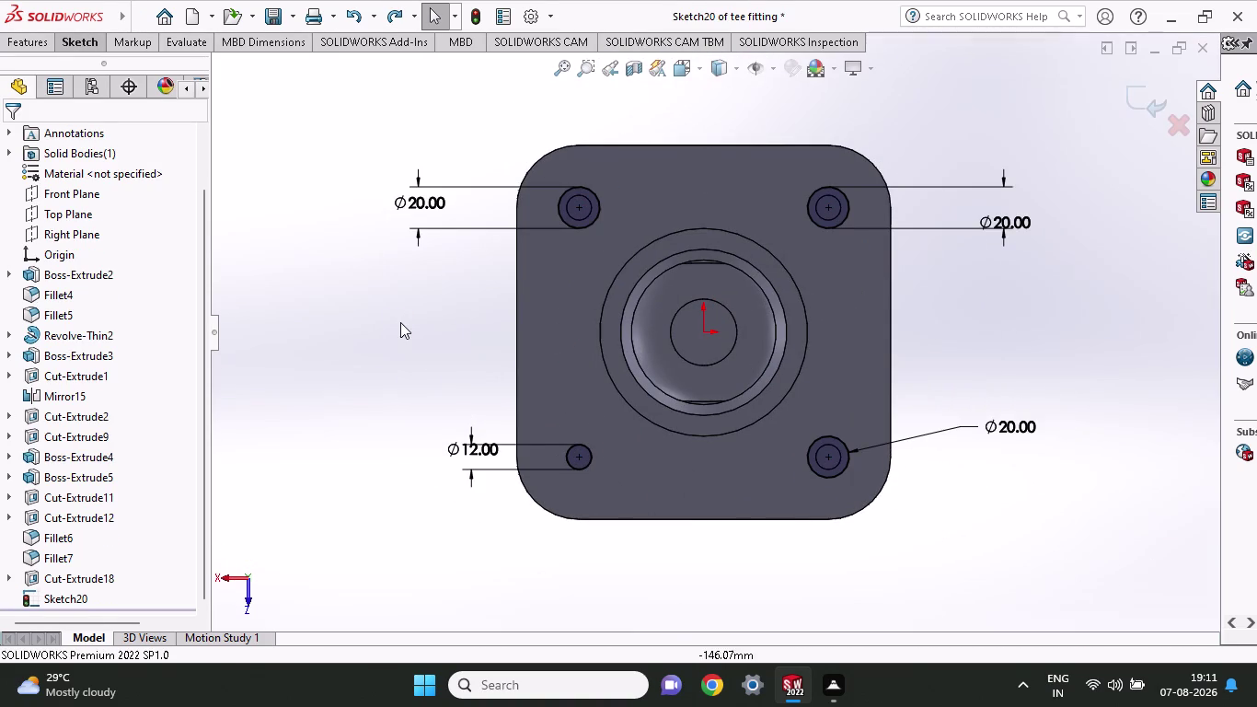
key(ctrl+z)
key(ctrl+z)
key(ctrl+z)
key(ctrl+z)
key(ctrl+z)
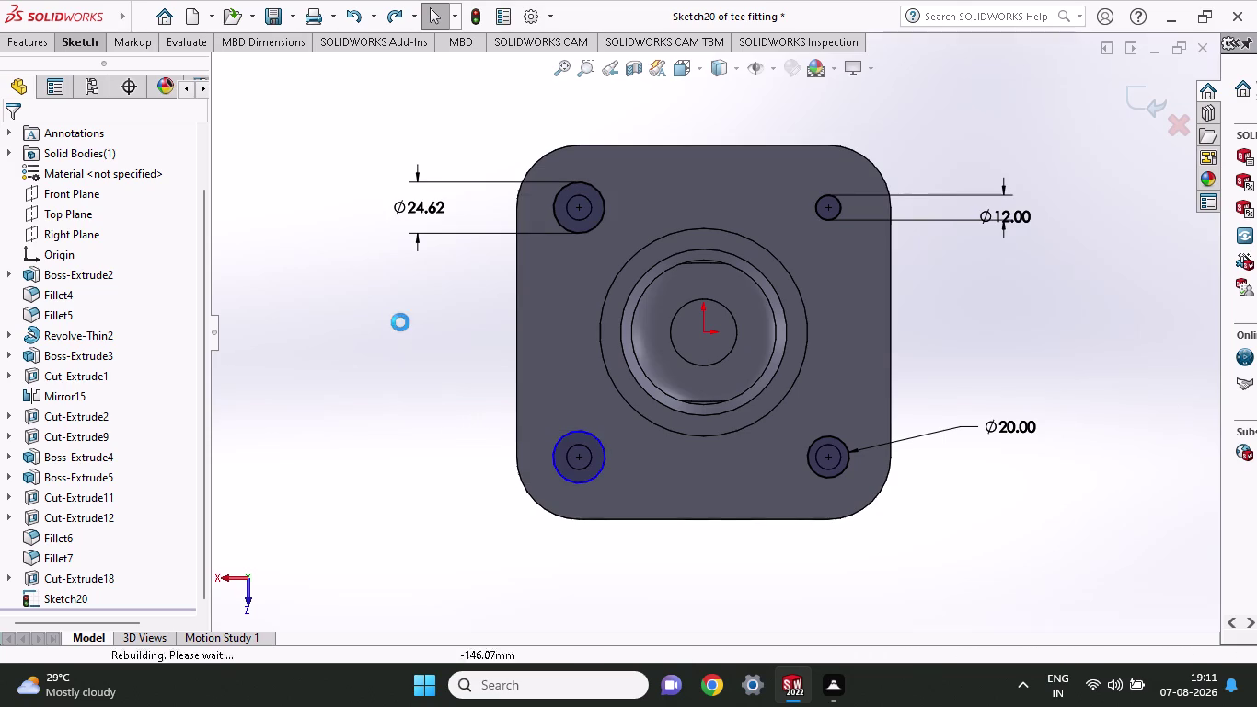
key(ctrl+z)
key(ctrl+z)
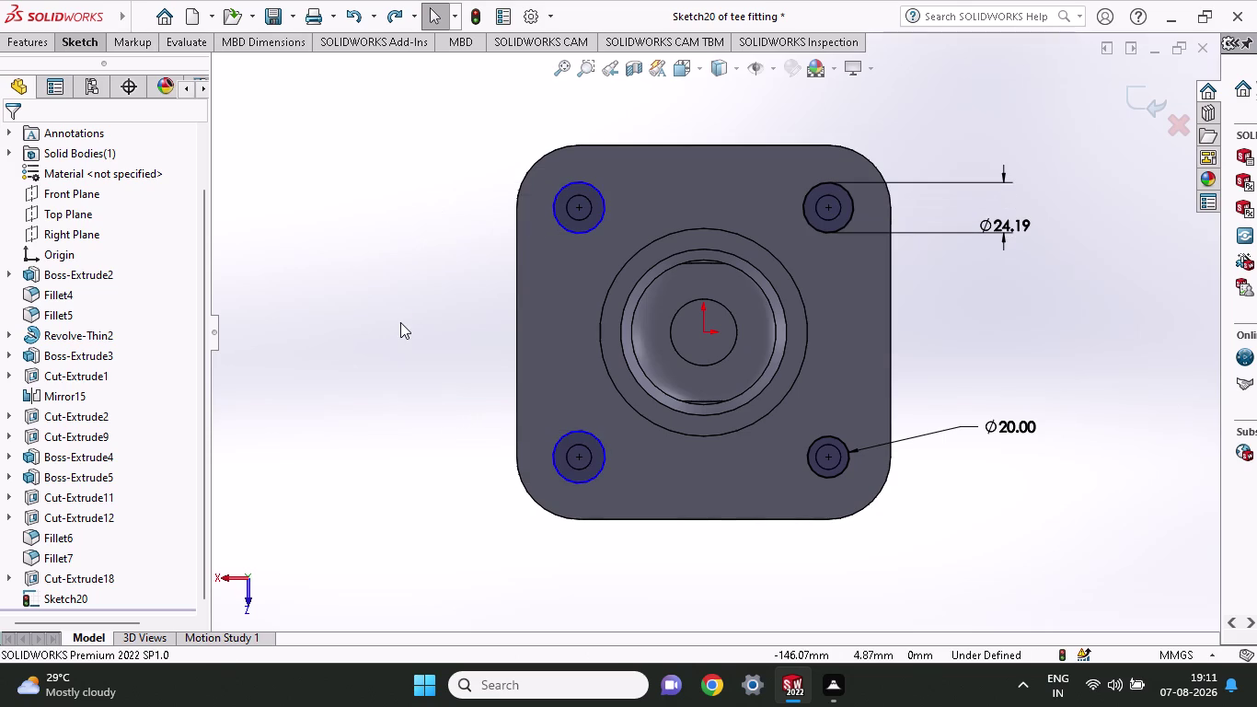
key(ctrl+z)
key(ctrl+z)
key(ctrl+z)
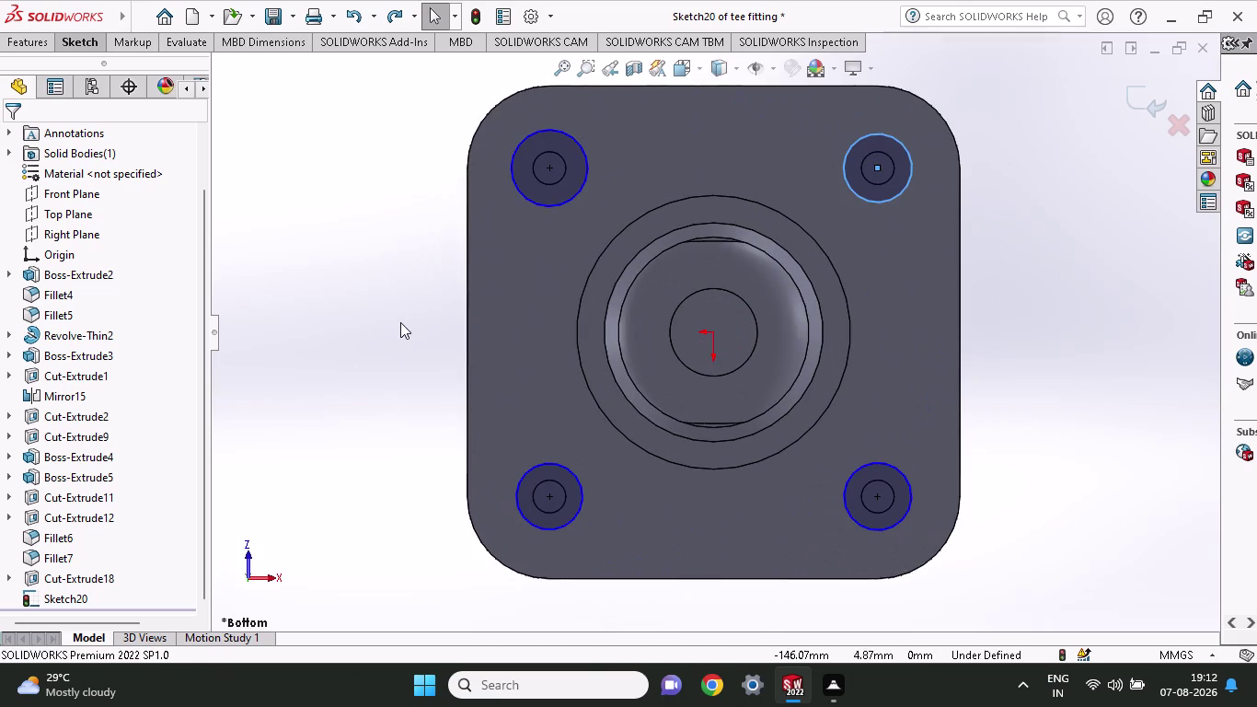
key(ctrl+z)
key(ctrl+z)
key(ctrl+z)
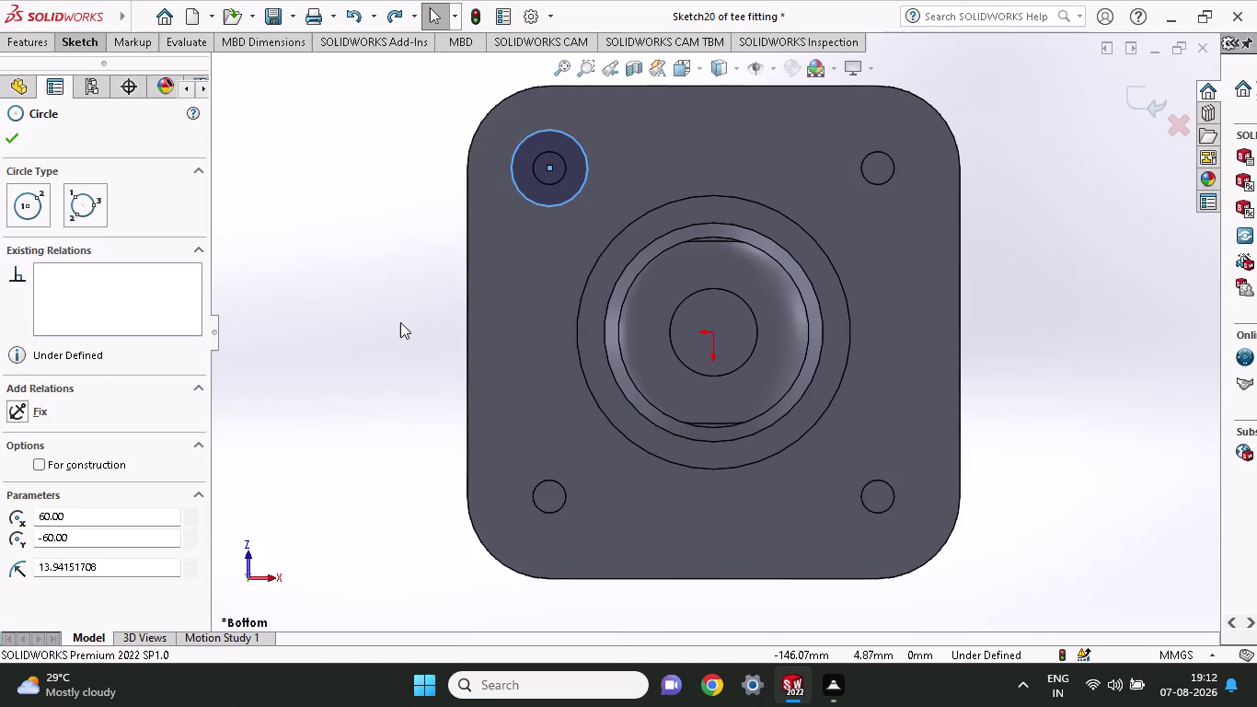
key(ctrl+z)
Undo the underside sketch and earlier cut, reopening the 12 mm hole sketch.
middle_drag(401, 322, 558, 444)
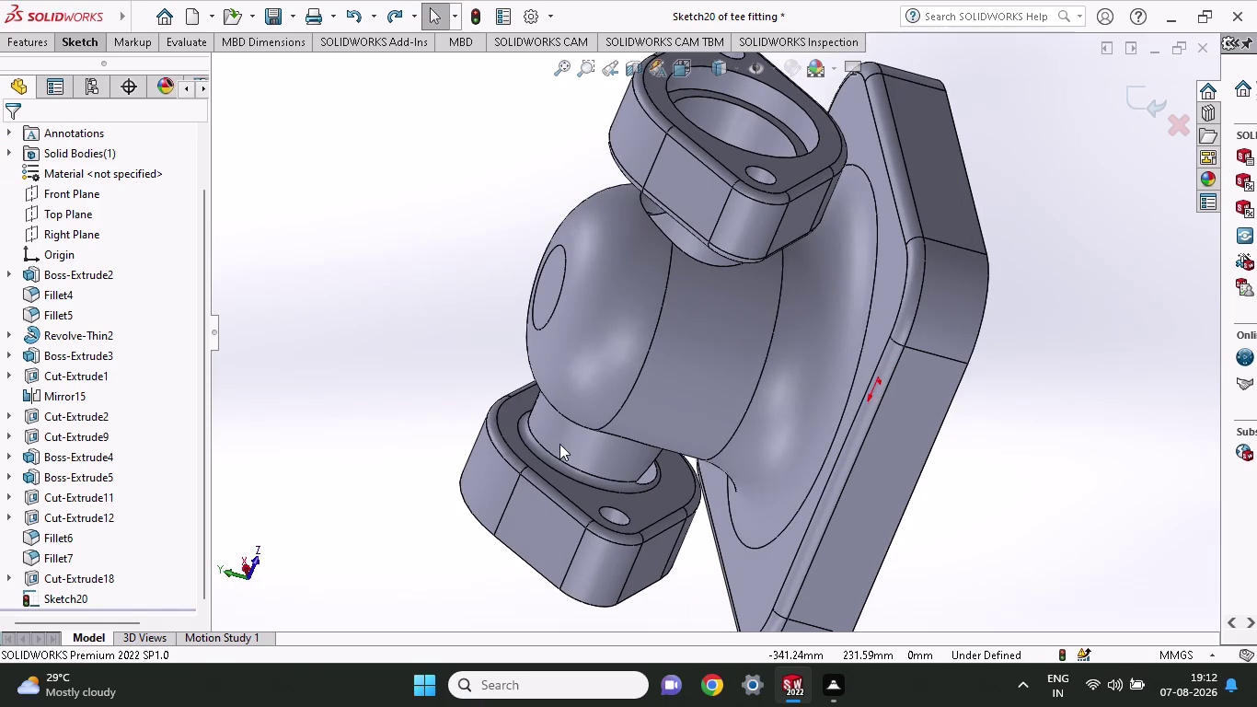
middle_drag(396, 332, 279, 311)
key(ctrl+z)
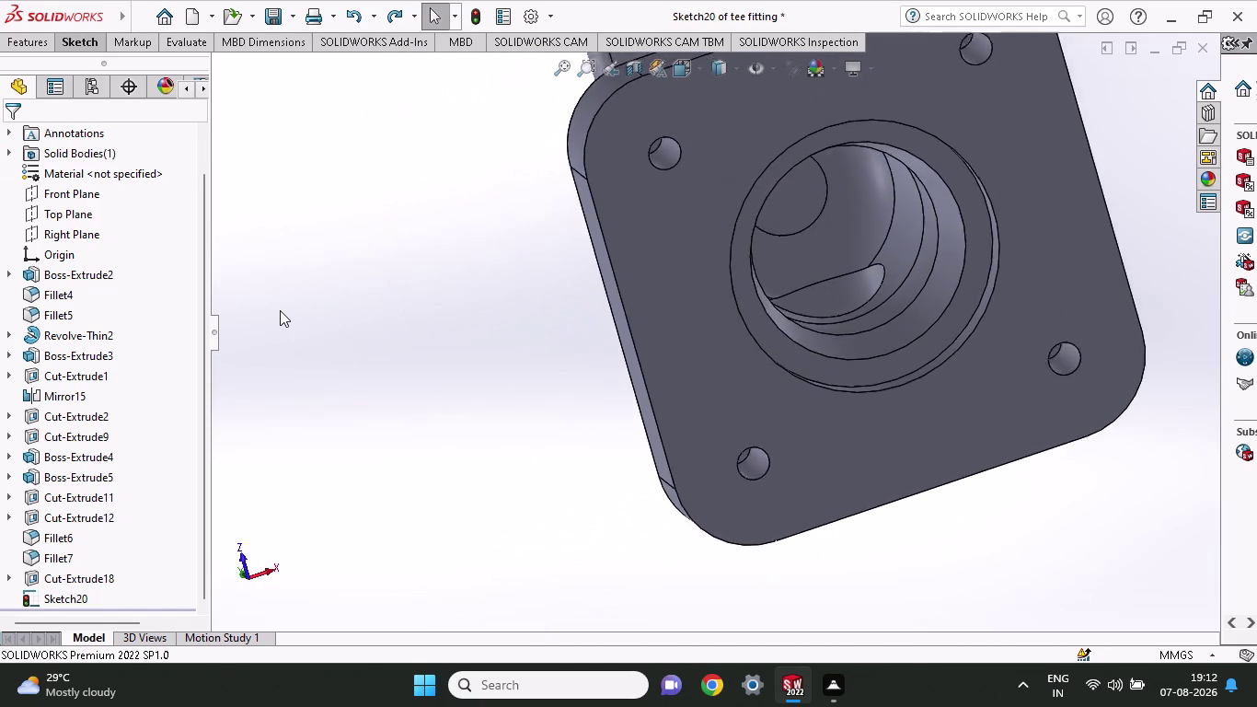
key(ctrl+z)
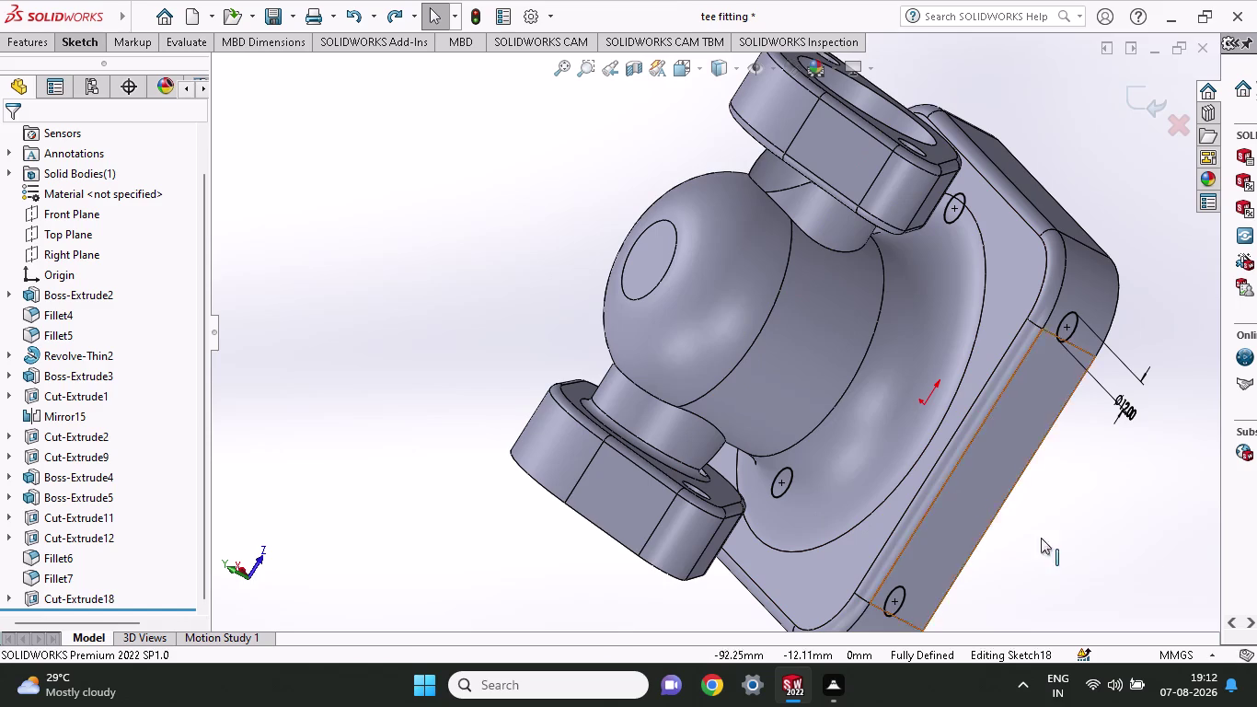
Face the base flange and start an extruded cut from the 12 mm hole sketch.
middle_drag(1043, 519, 937, 510)
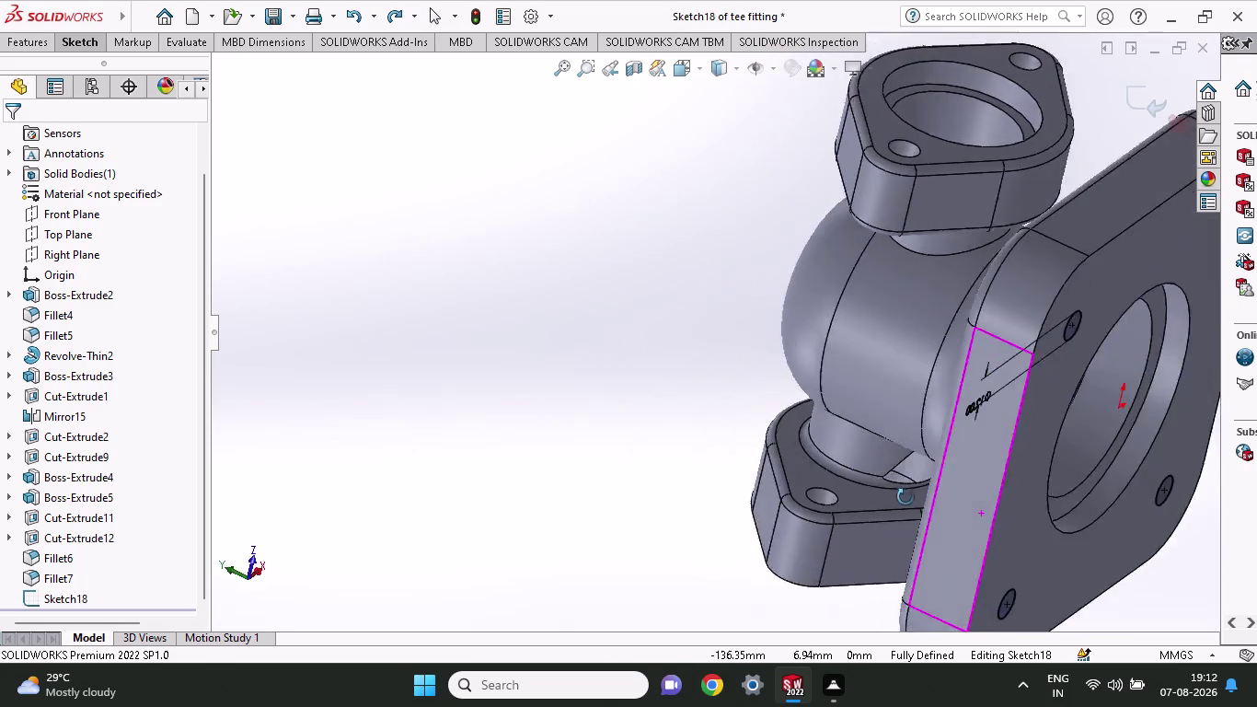
middle_drag(937, 510, 826, 462)
scroll(up, 3)
scroll(up, 3)
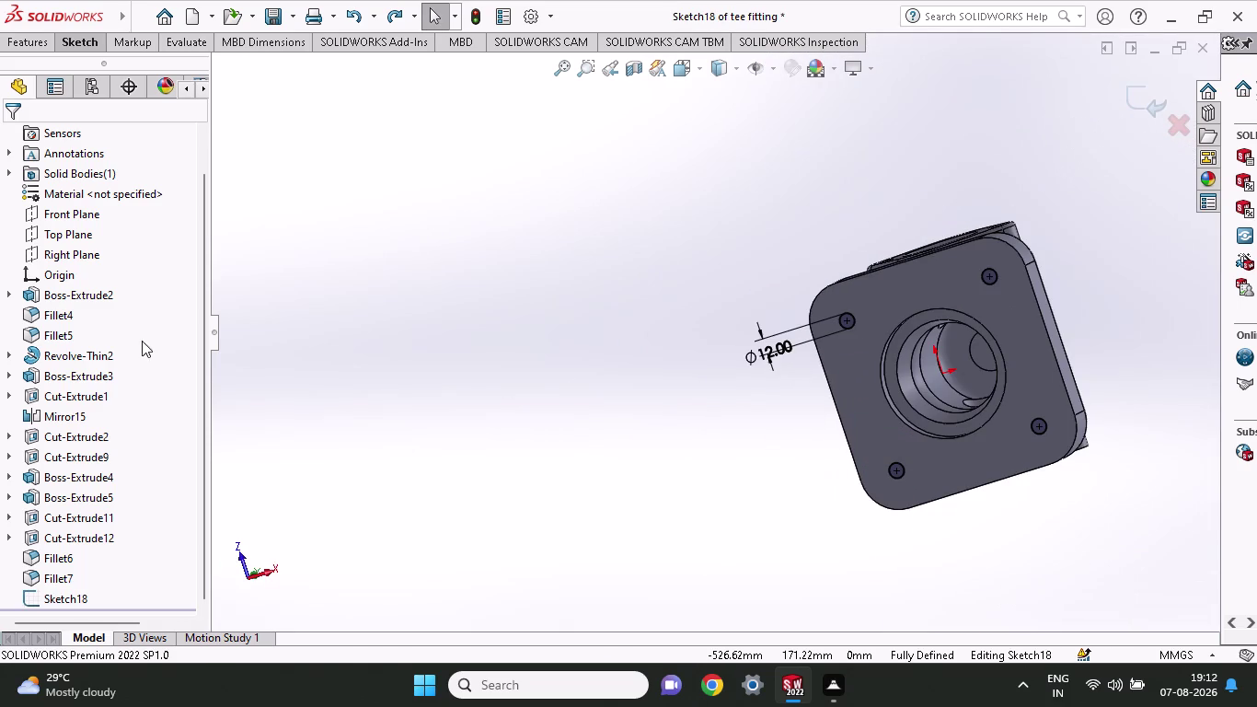
click(37, 37)
click(278, 80)
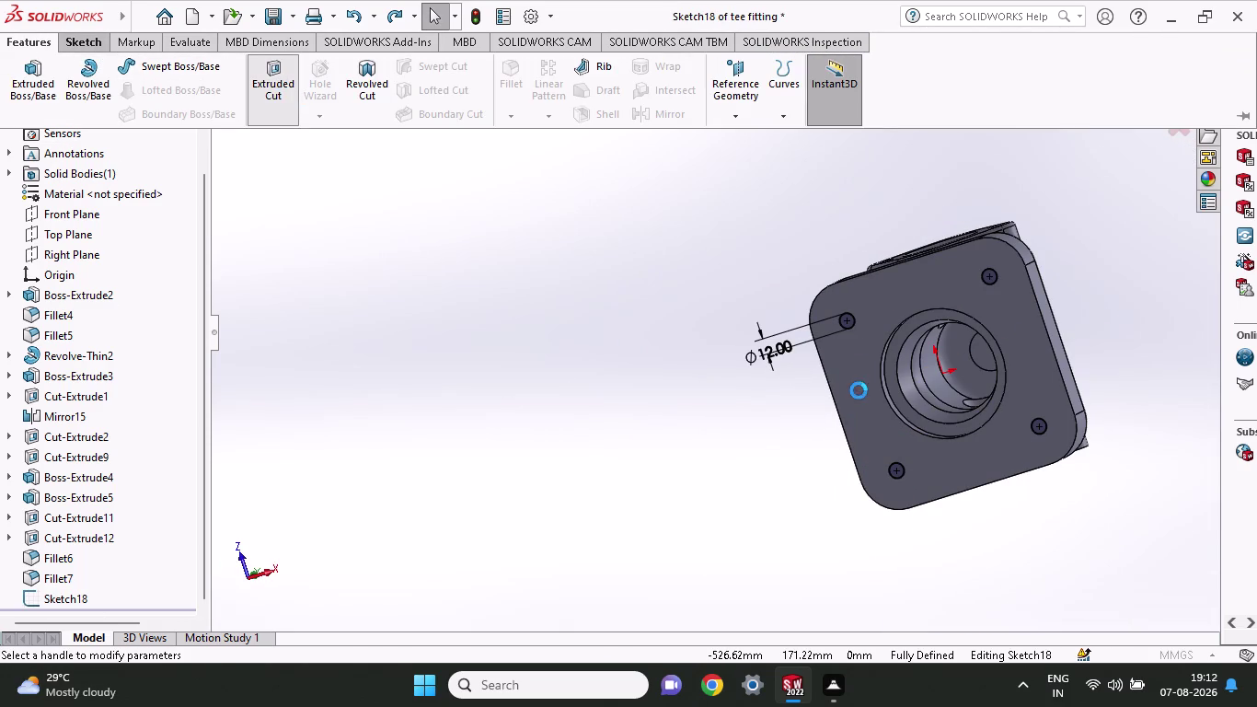
Apply a 49 mm blind cut for the four 12 mm holes and inspect the flange.
middle_drag(728, 256, 822, 473)
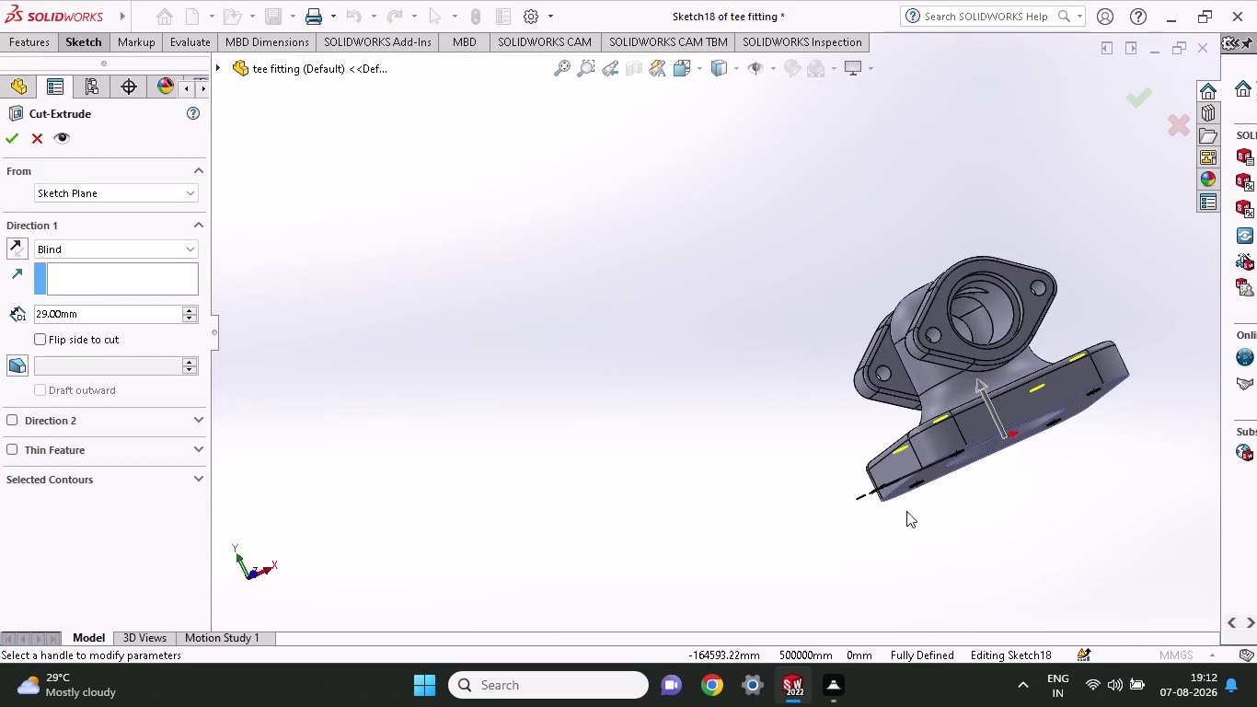
click(979, 384)
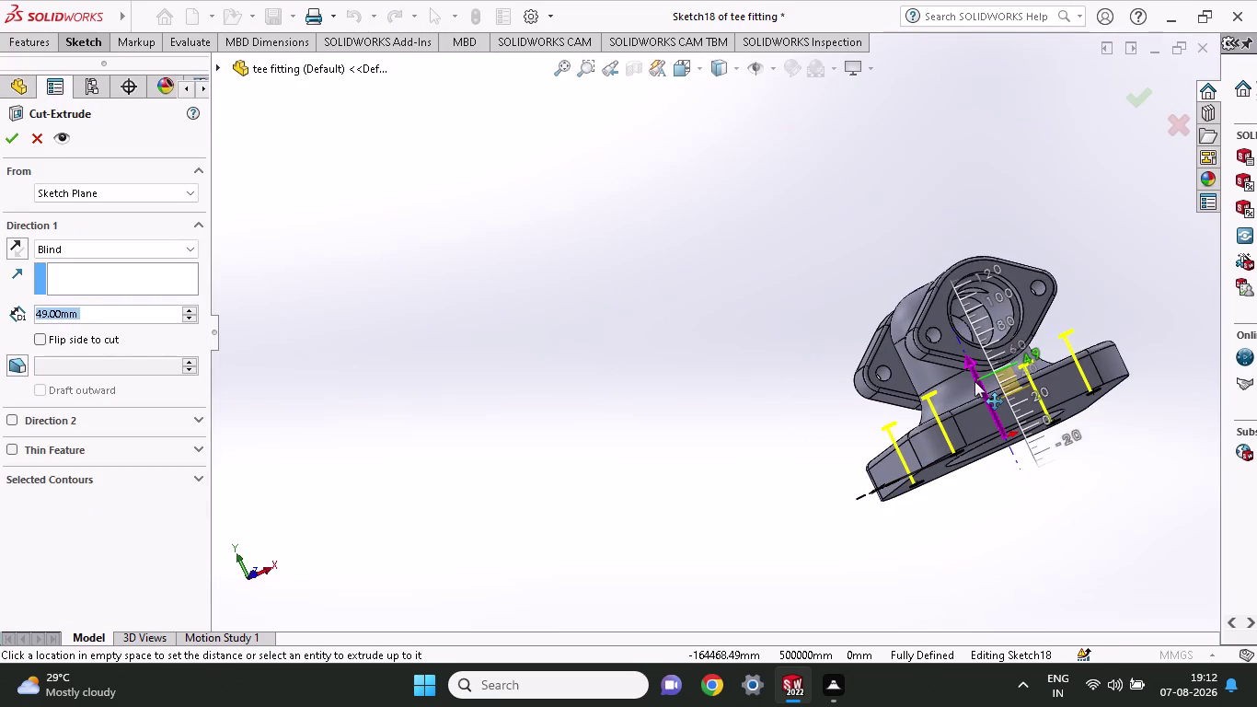
click(8, 144)
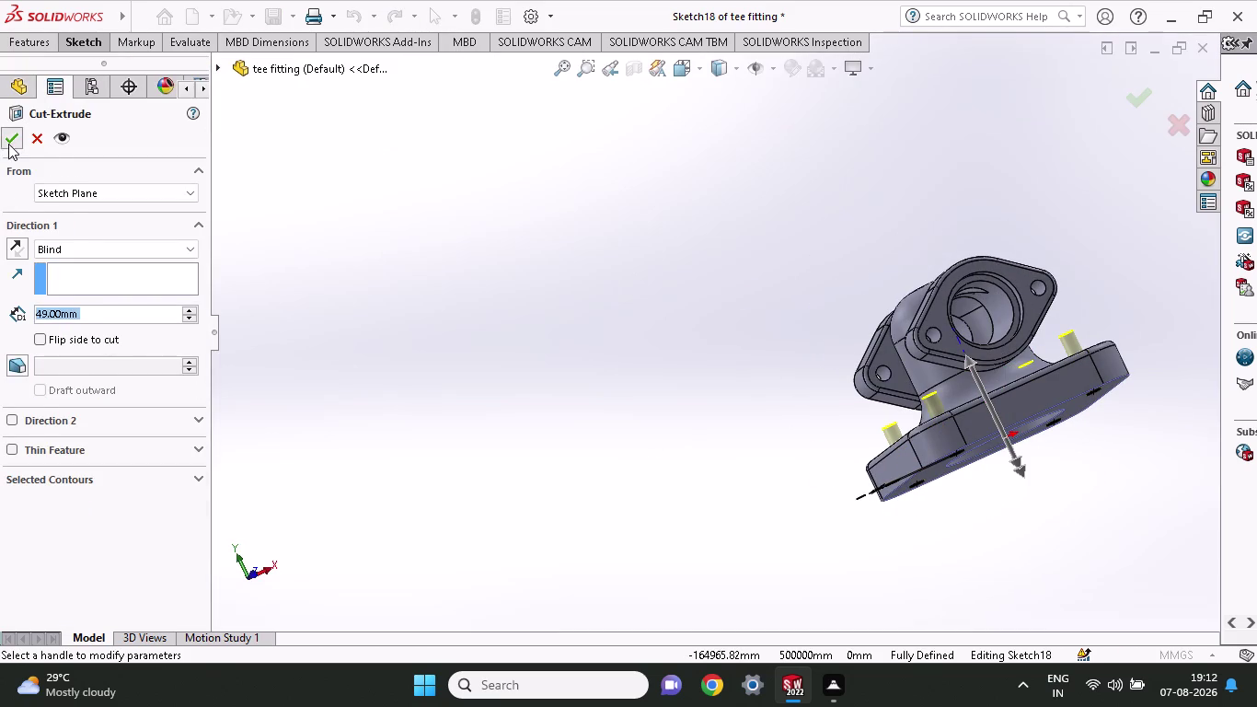
middle_drag(981, 509, 982, 504)
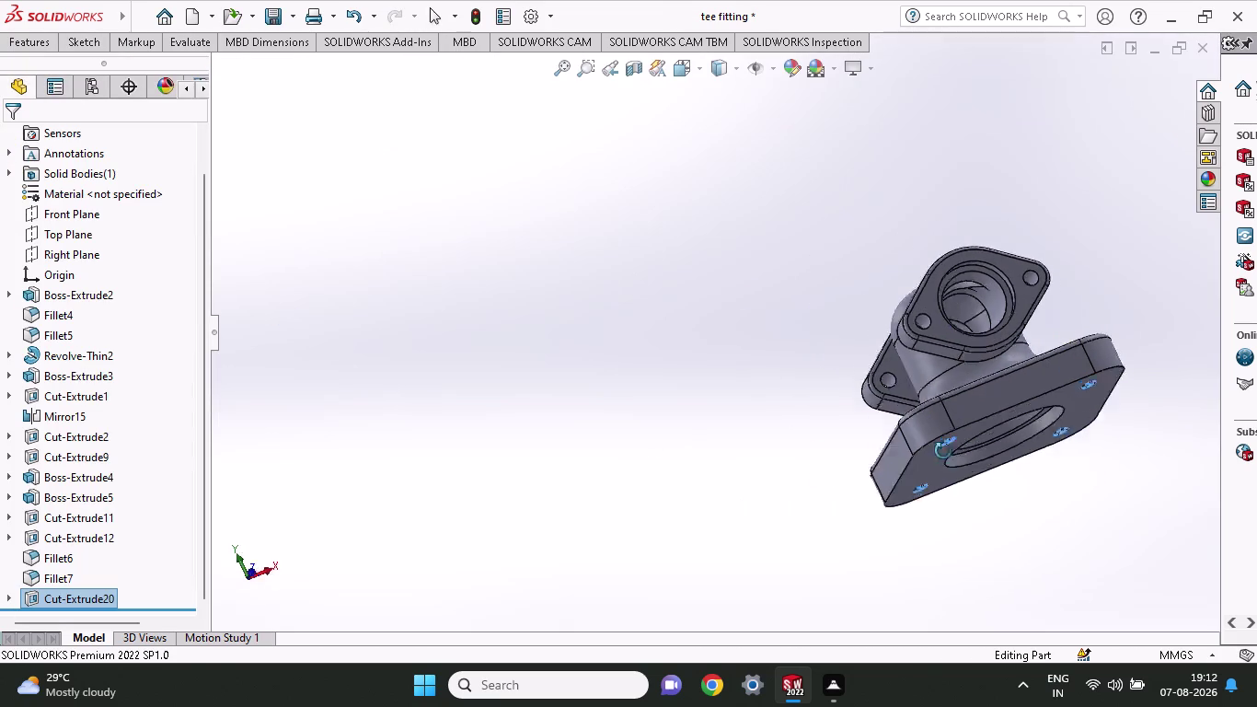
middle_drag(981, 504, 926, 428)
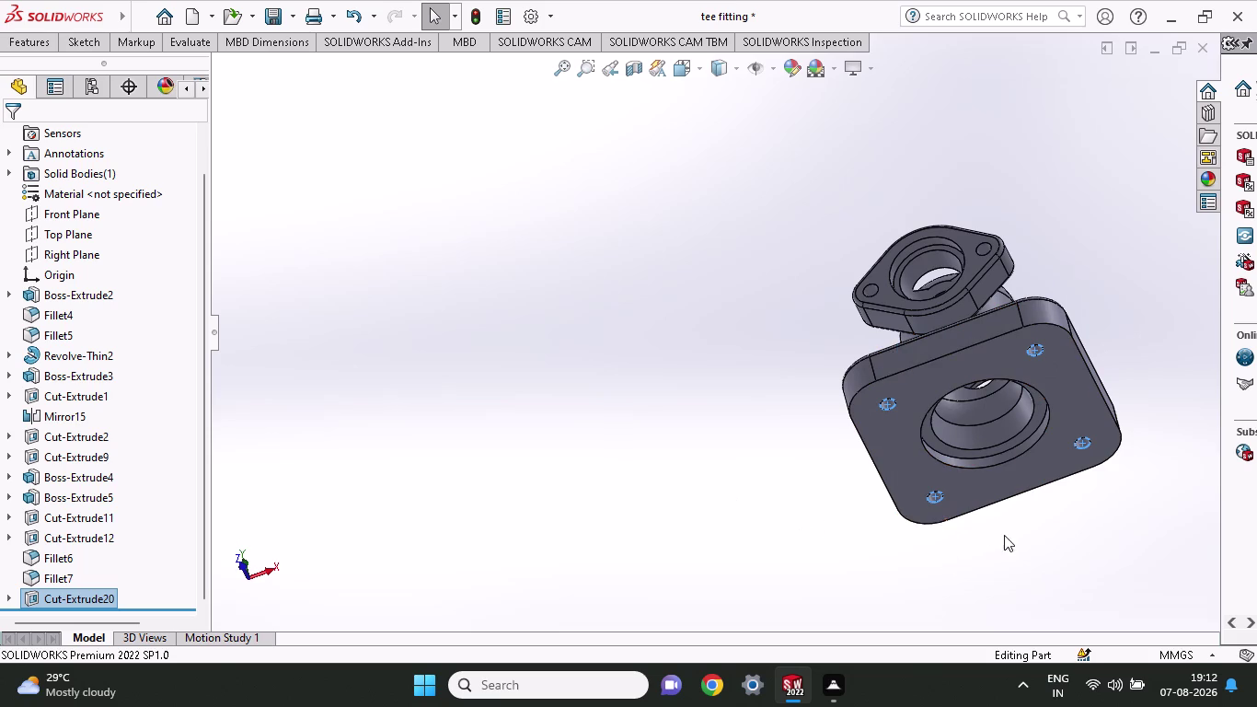
middle_drag(1004, 535, 949, 419)
right_click(884, 429)
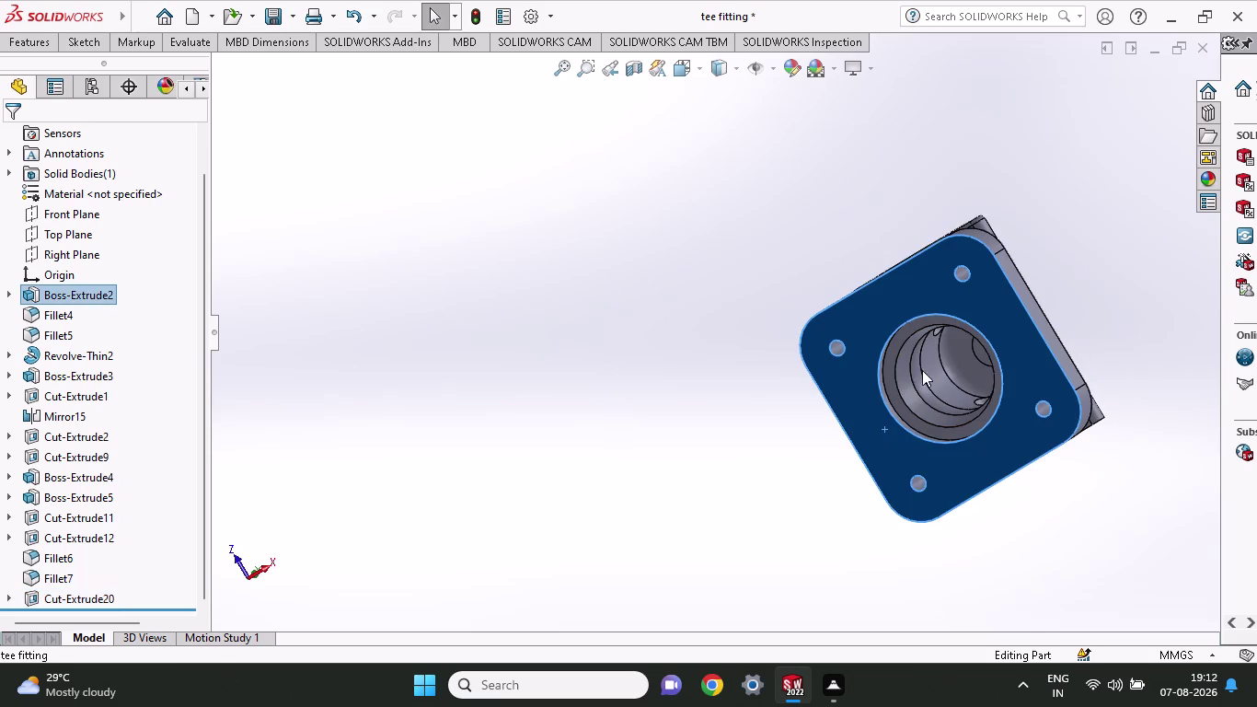
click(935, 262)
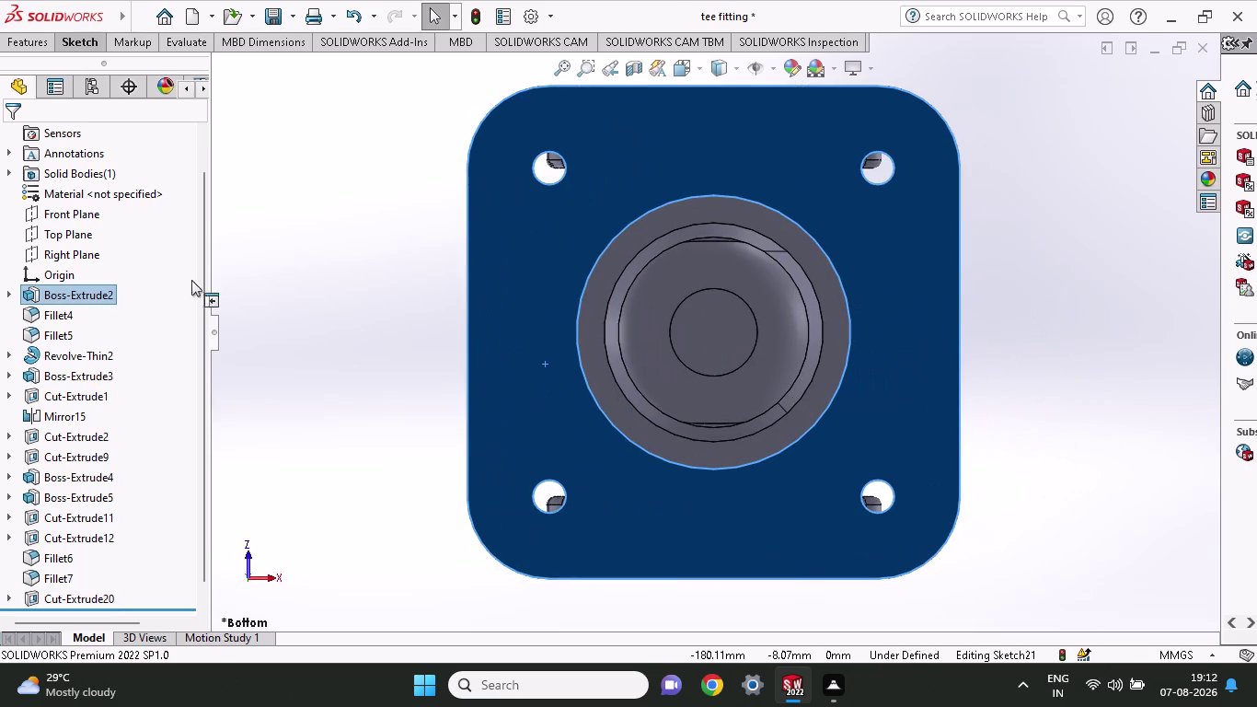
click(73, 45)
click(156, 69)
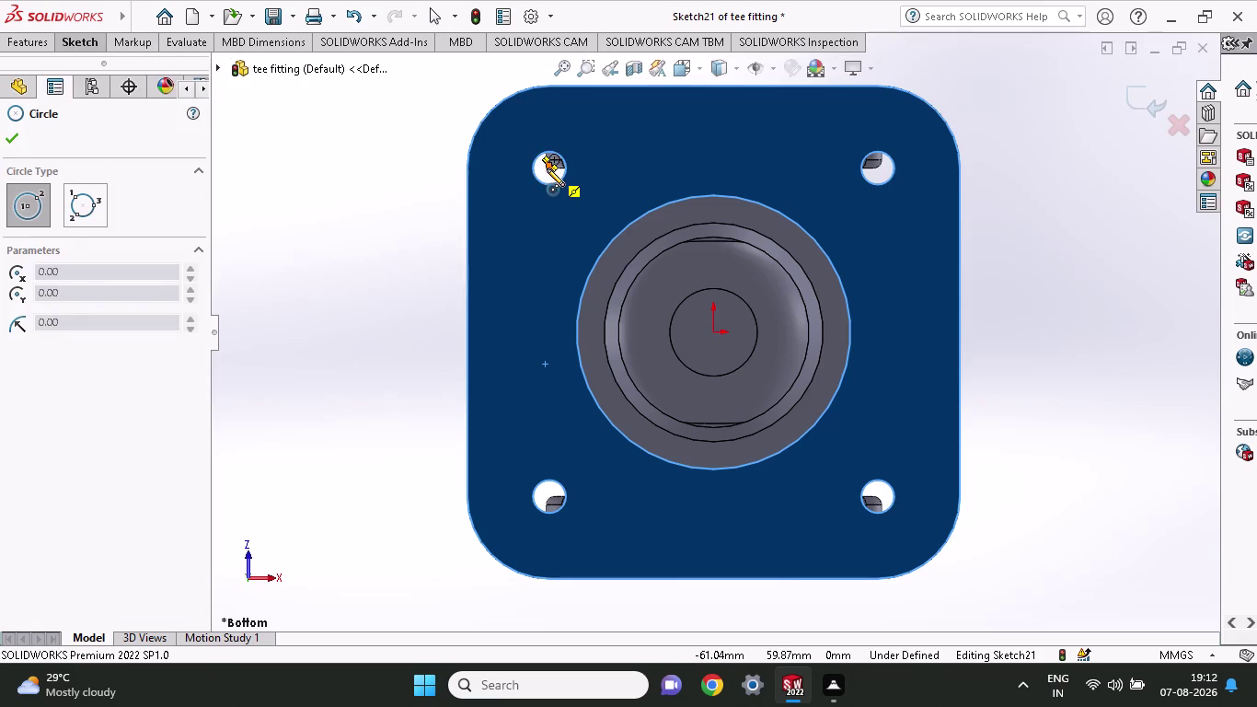
click(546, 168)
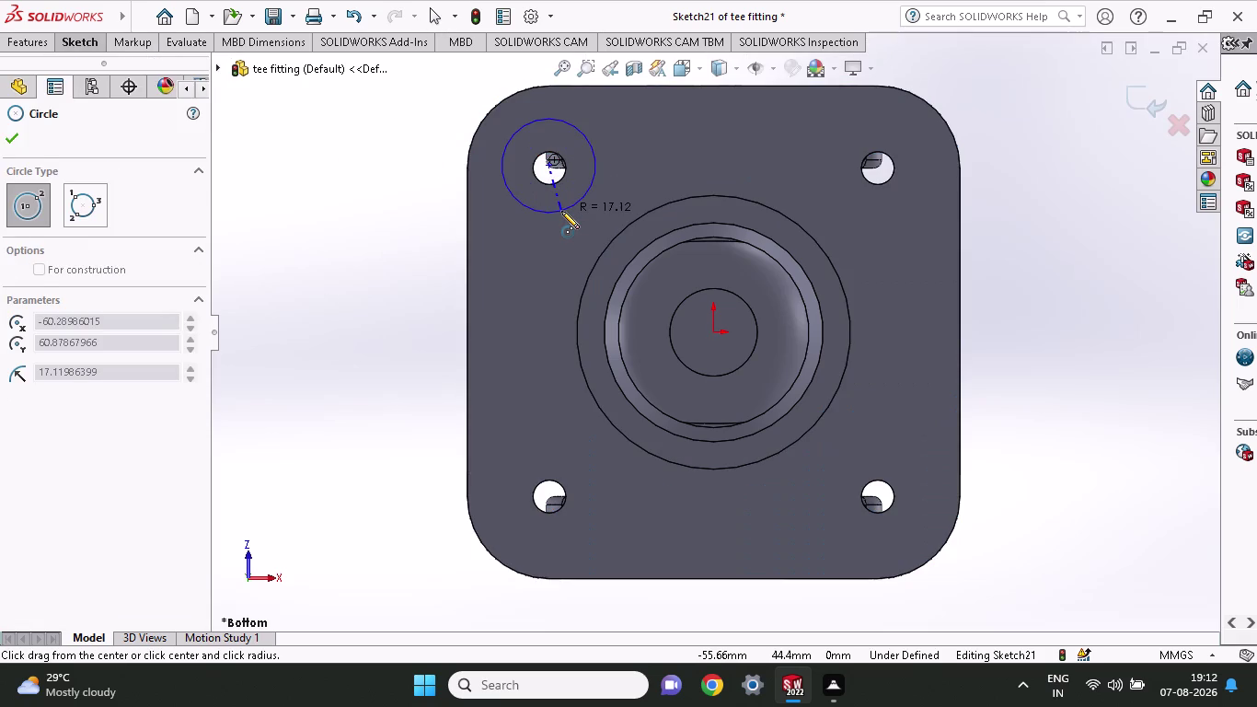
key(Escape)
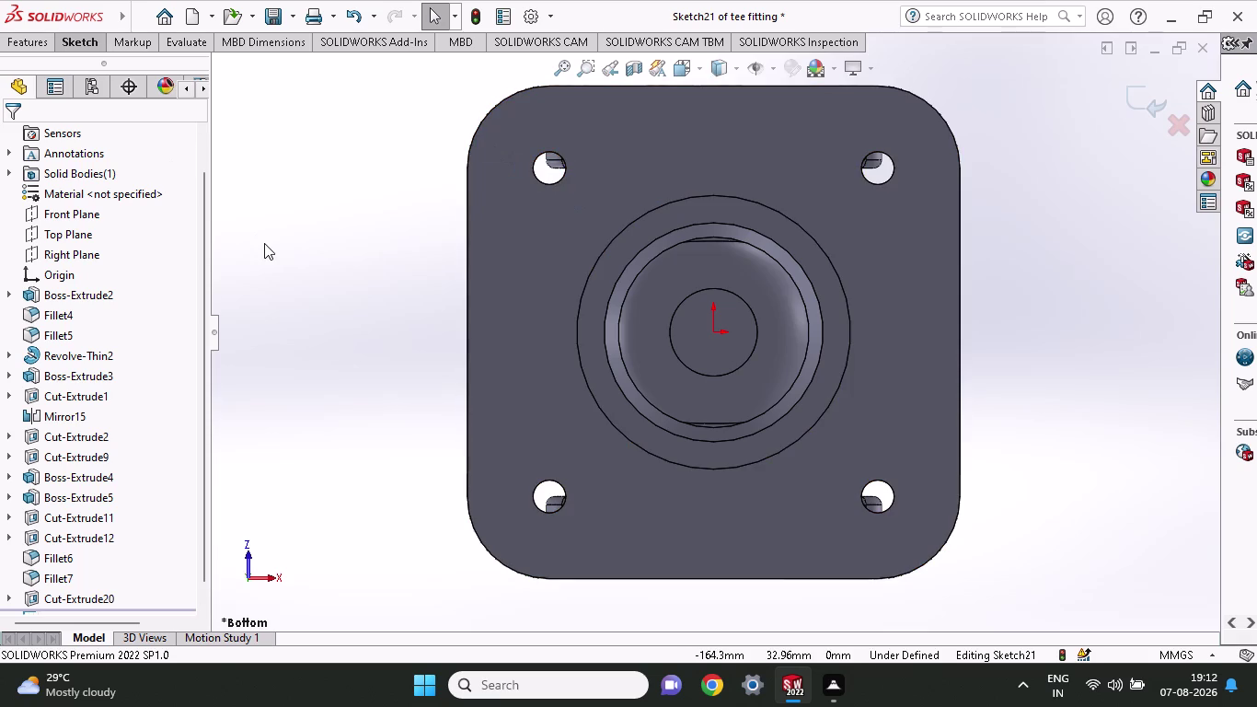
middle_drag(324, 324, 329, 312)
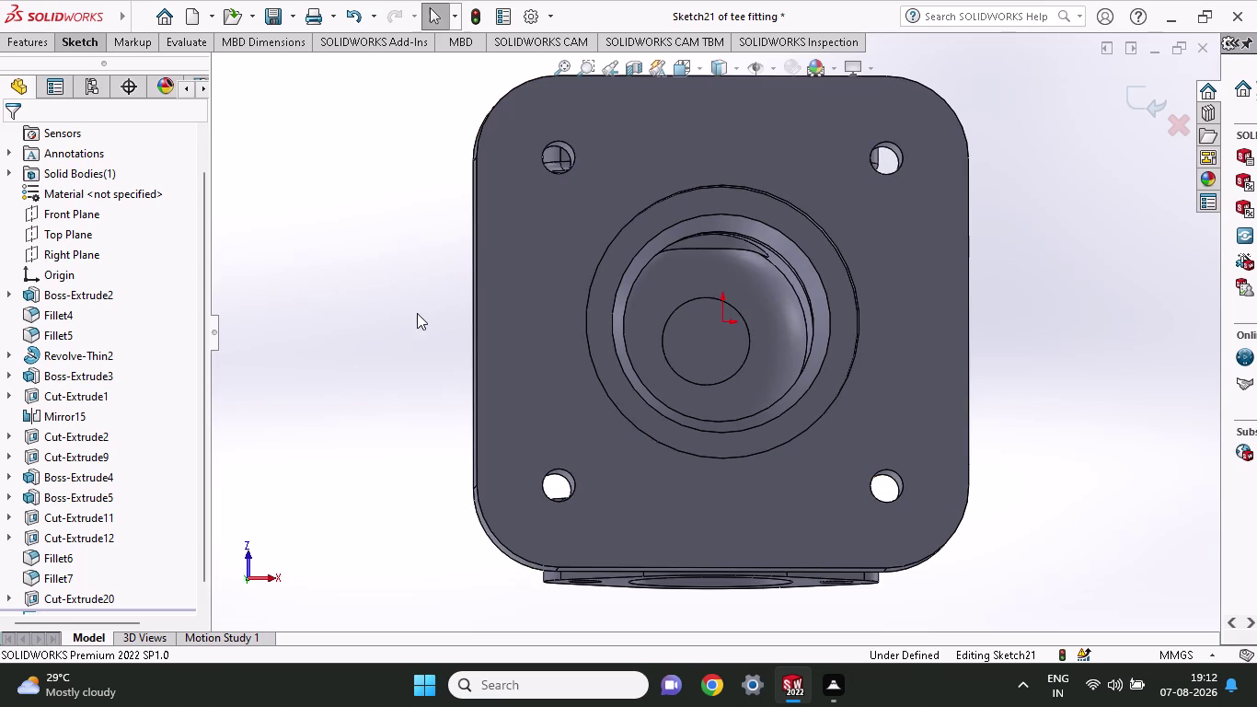
click(515, 293)
right_click(523, 288)
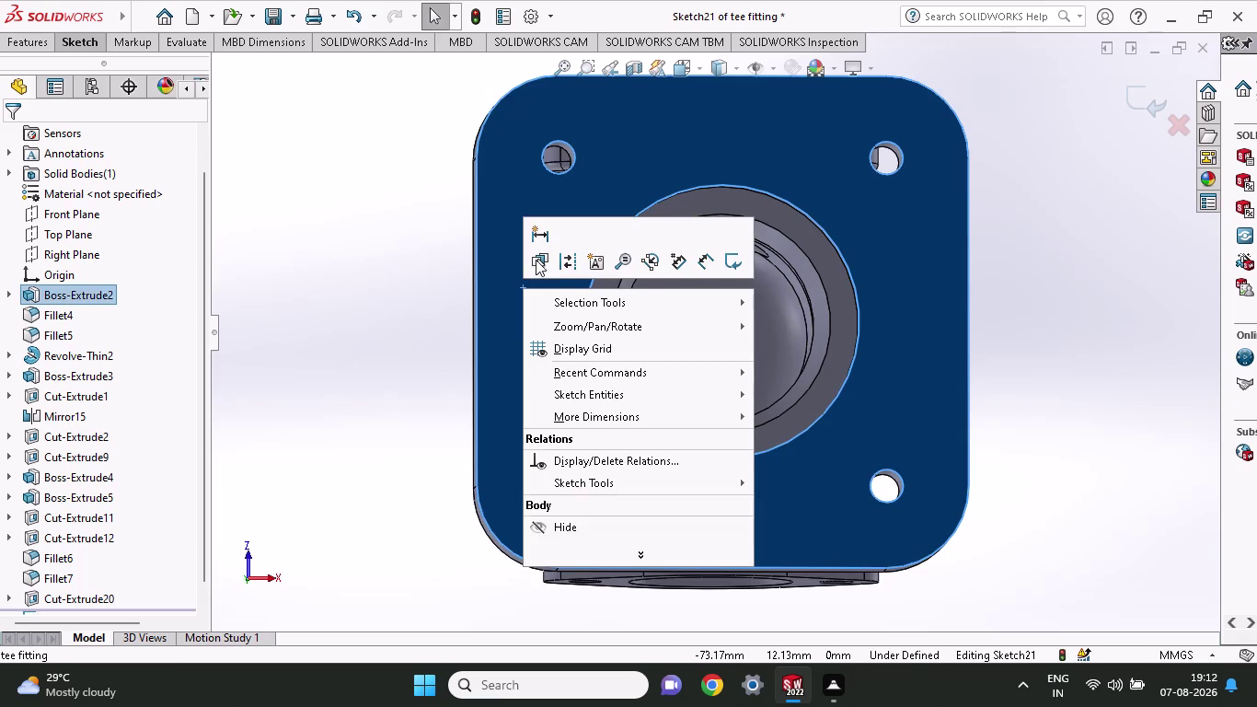
click(484, 283)
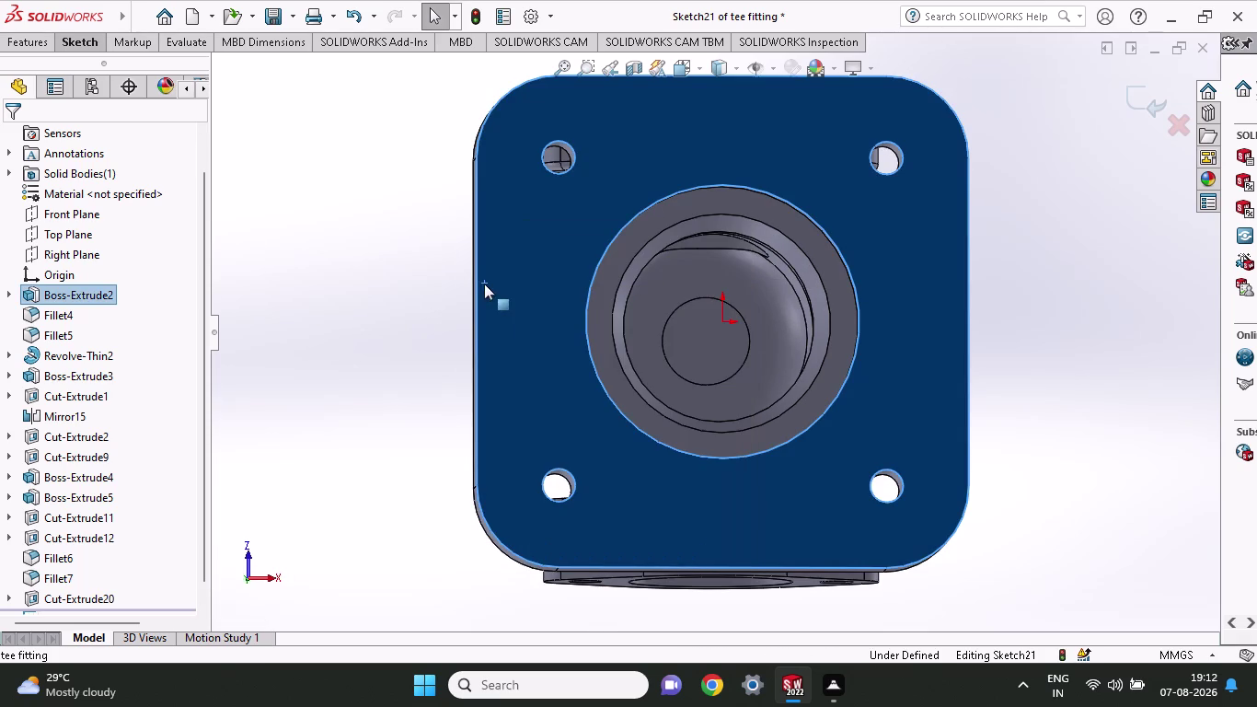
key(Escape)
click(491, 290)
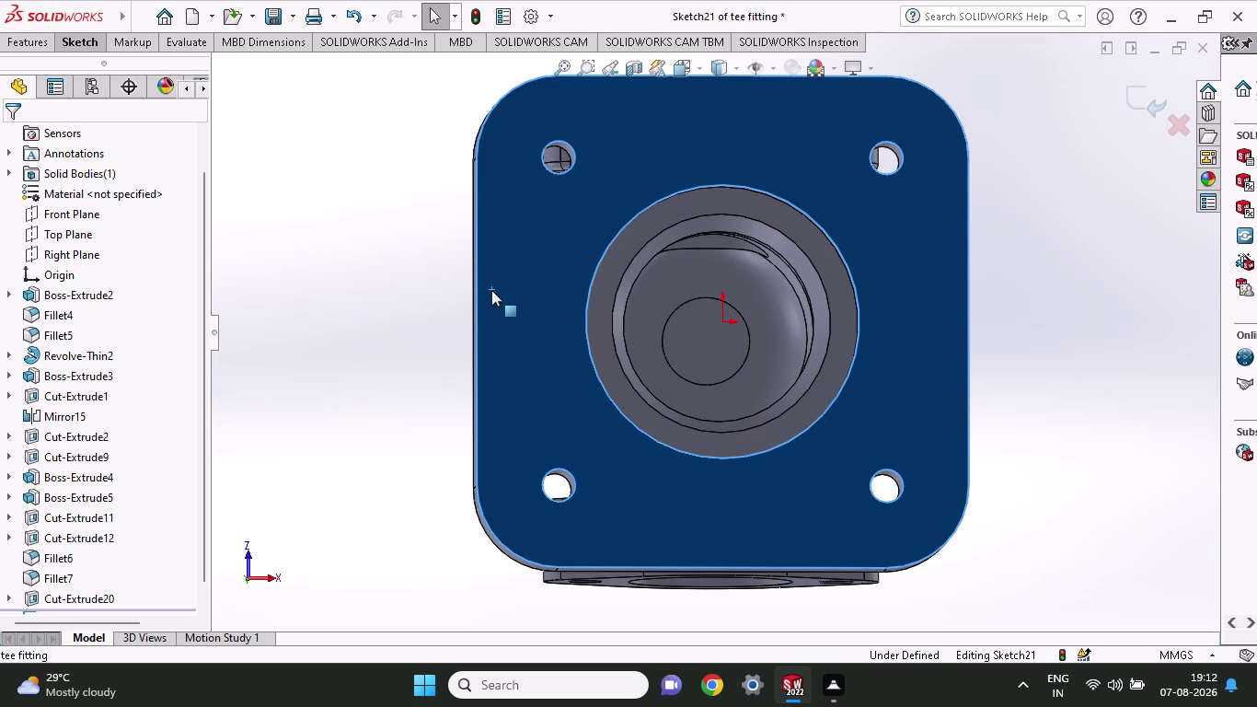
right_click(492, 290)
key(Escape)
double_click(518, 329)
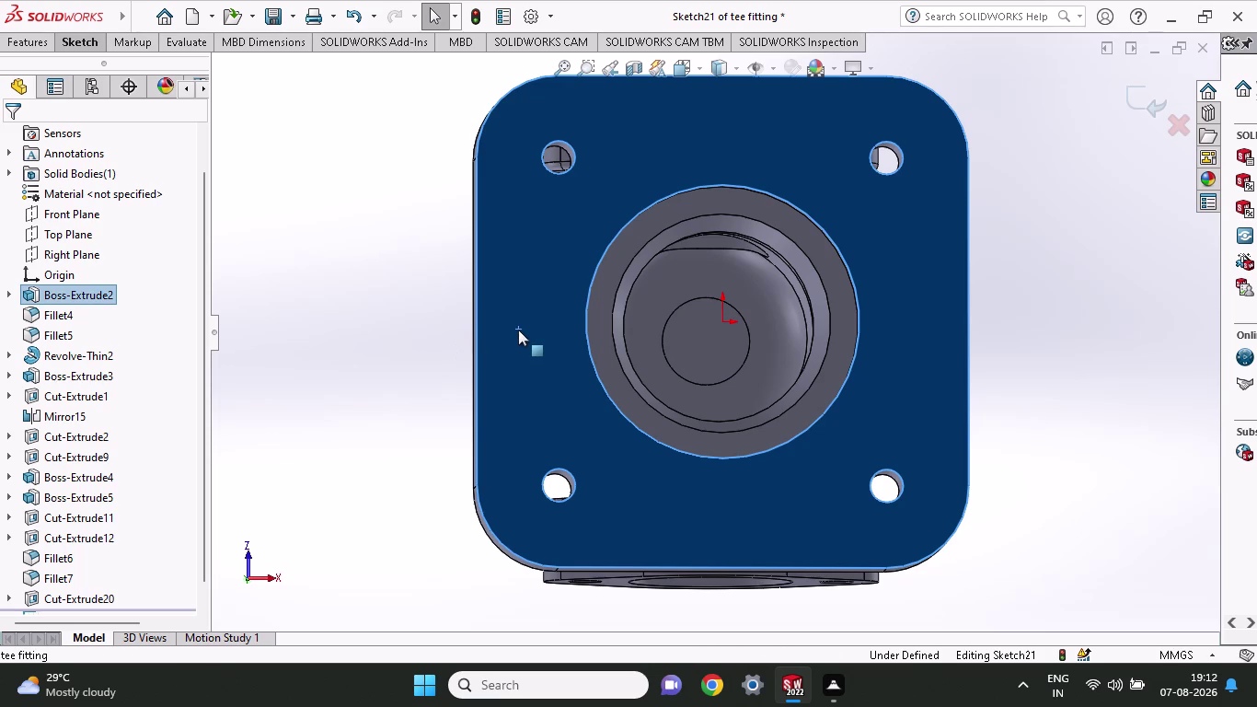
key(Escape)
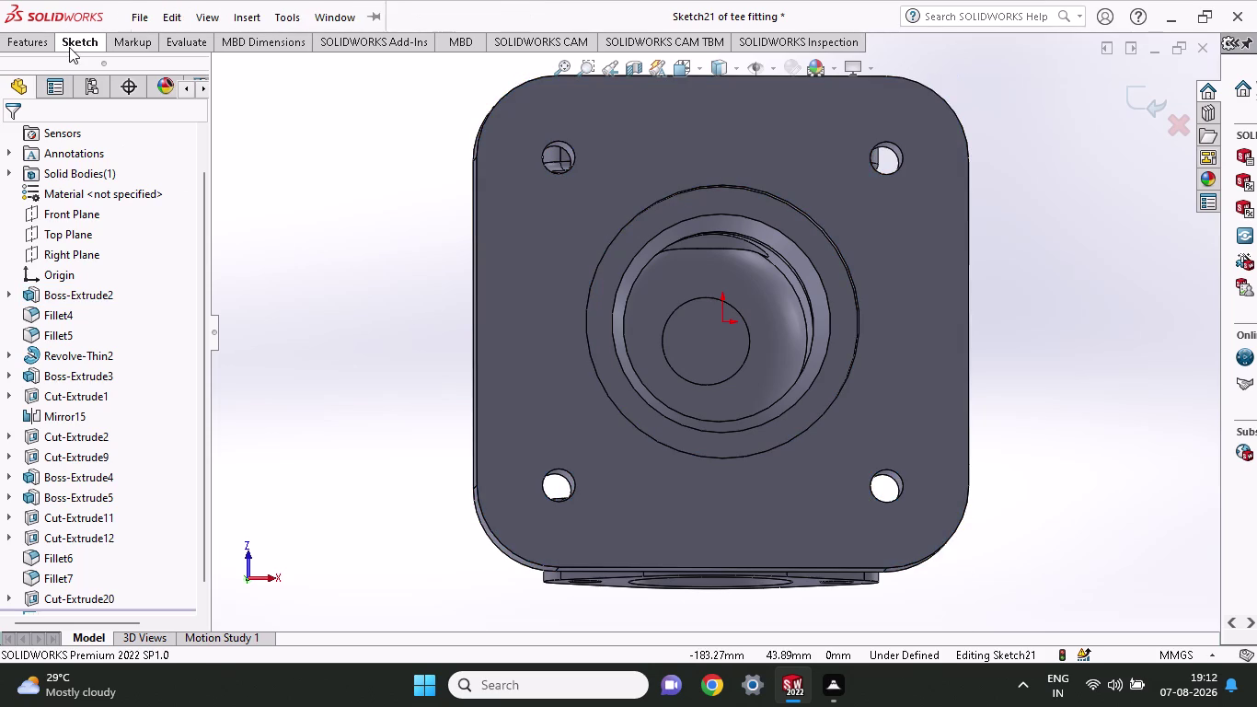
Sketch circles over the top-left, bottom-left, bottom-right and top-right corner holes of the base flange.
click(69, 47)
click(159, 70)
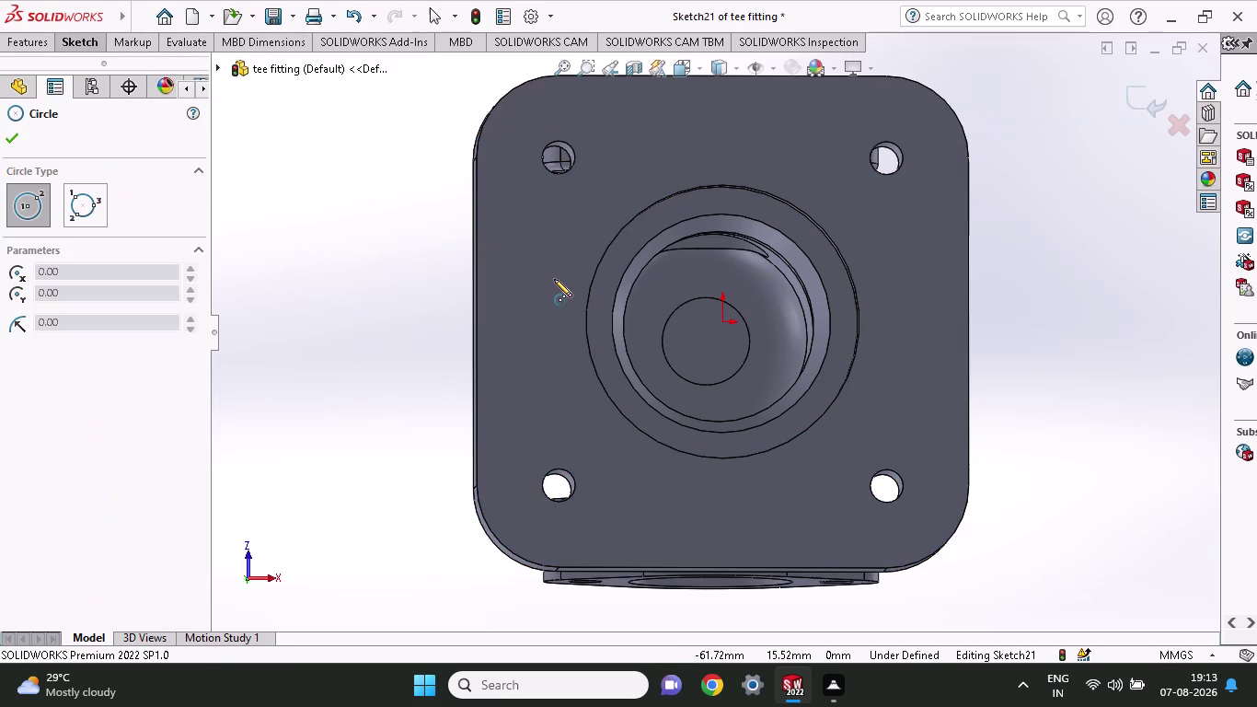
click(560, 157)
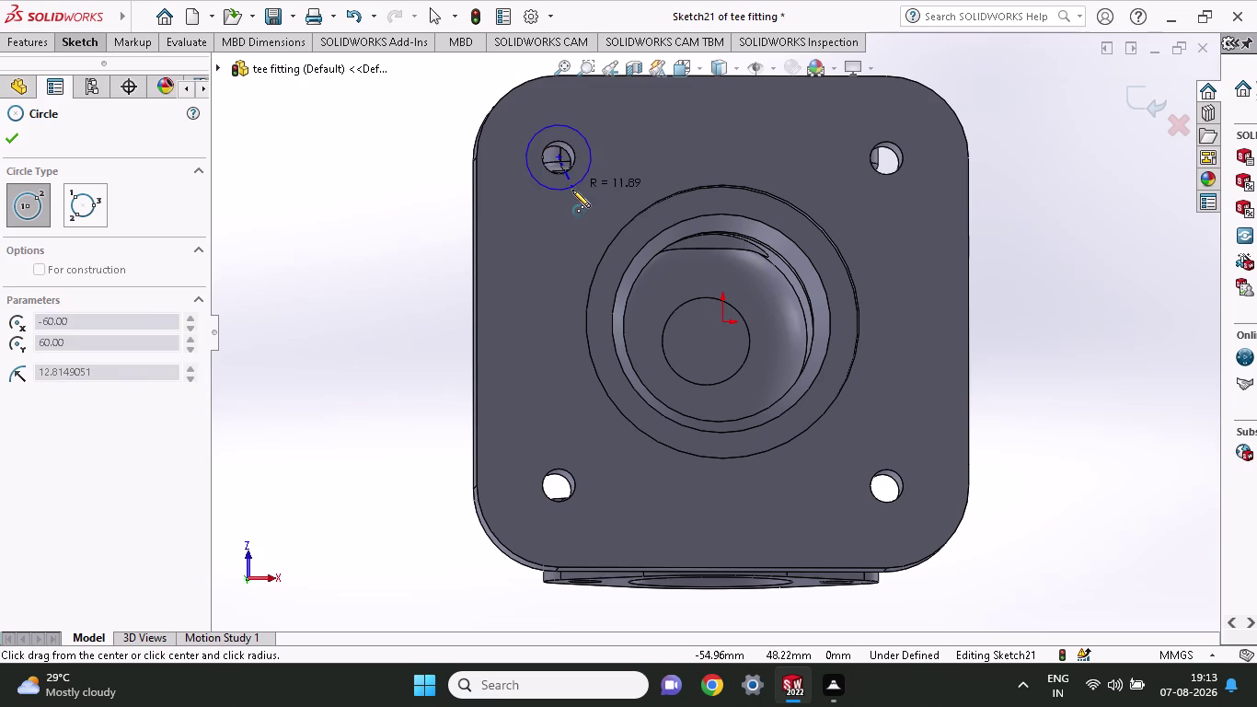
click(572, 190)
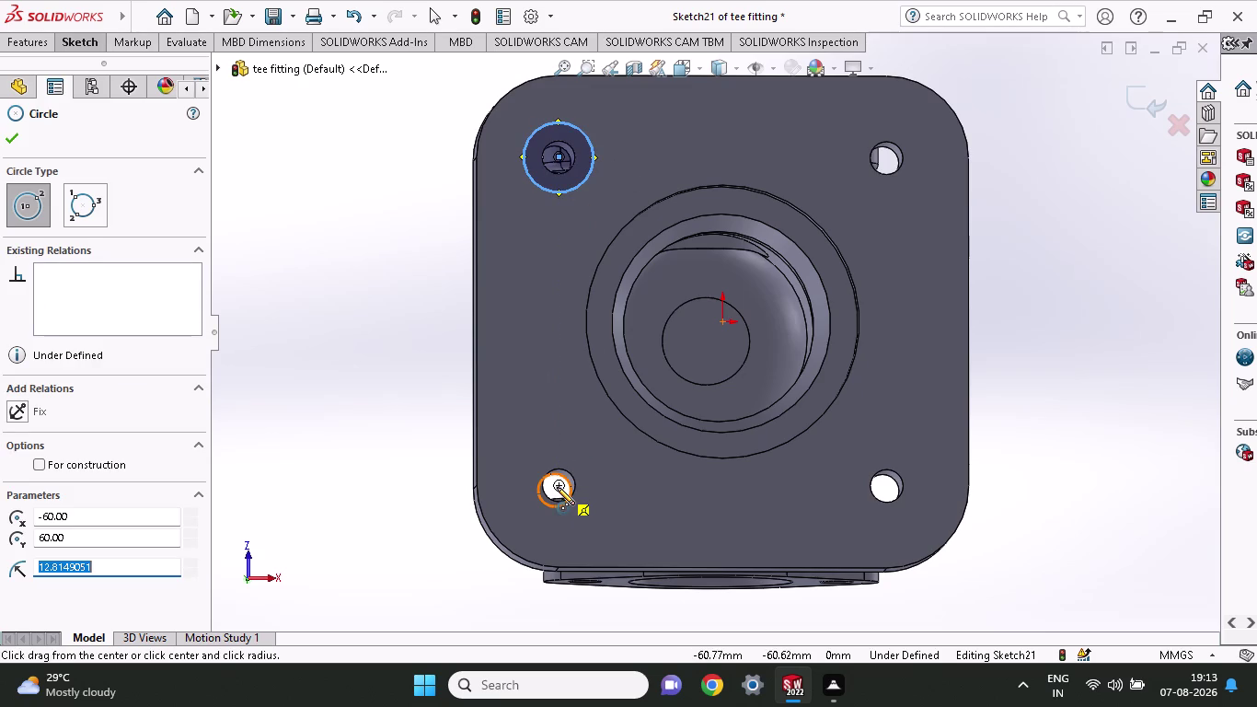
click(556, 487)
click(570, 522)
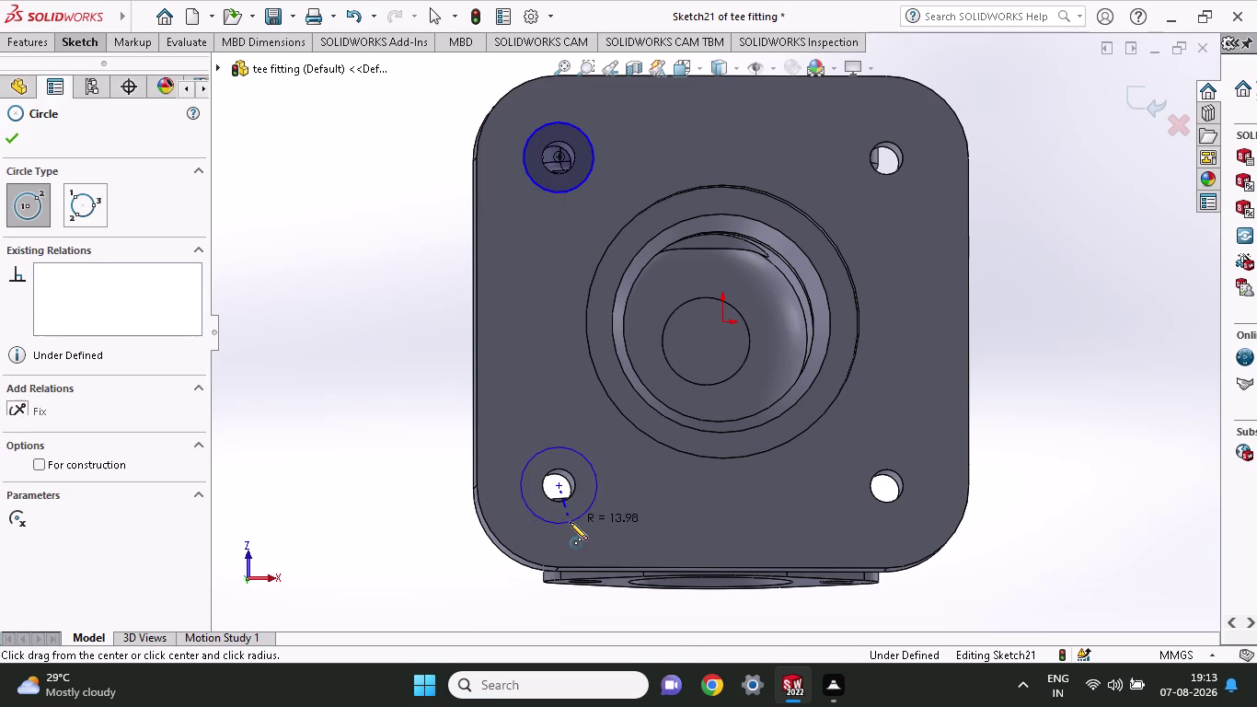
click(884, 483)
click(902, 518)
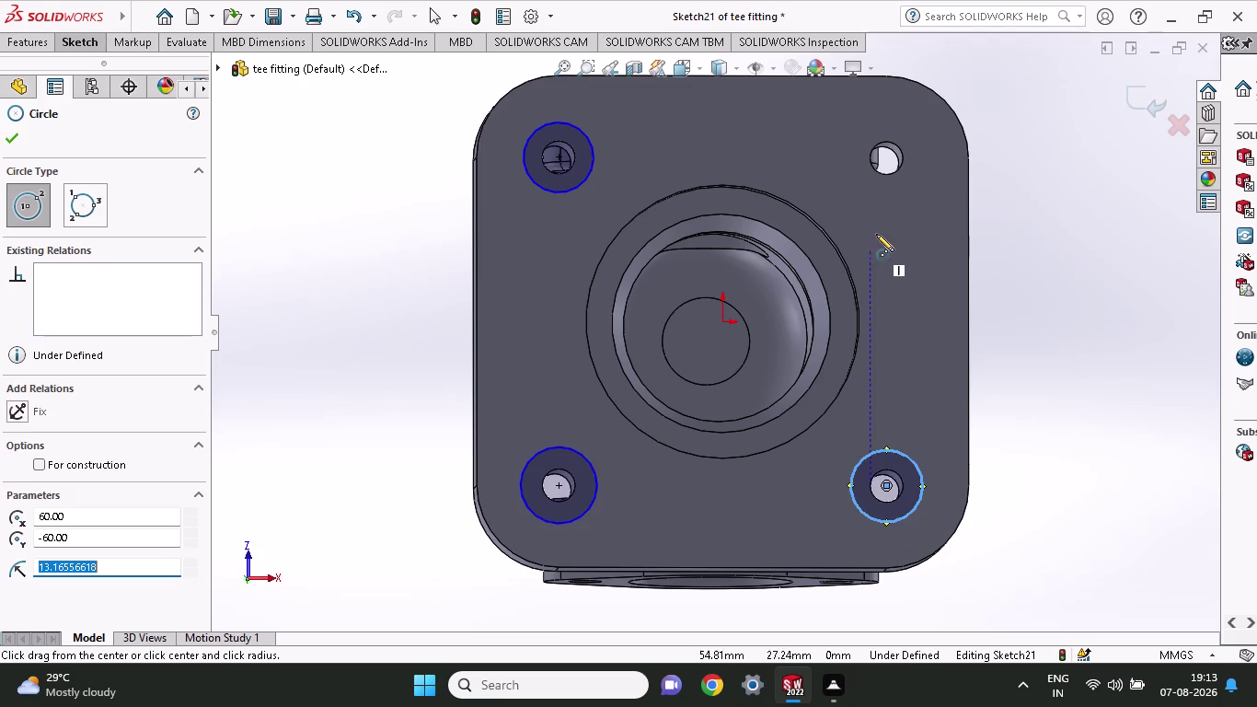
click(883, 160)
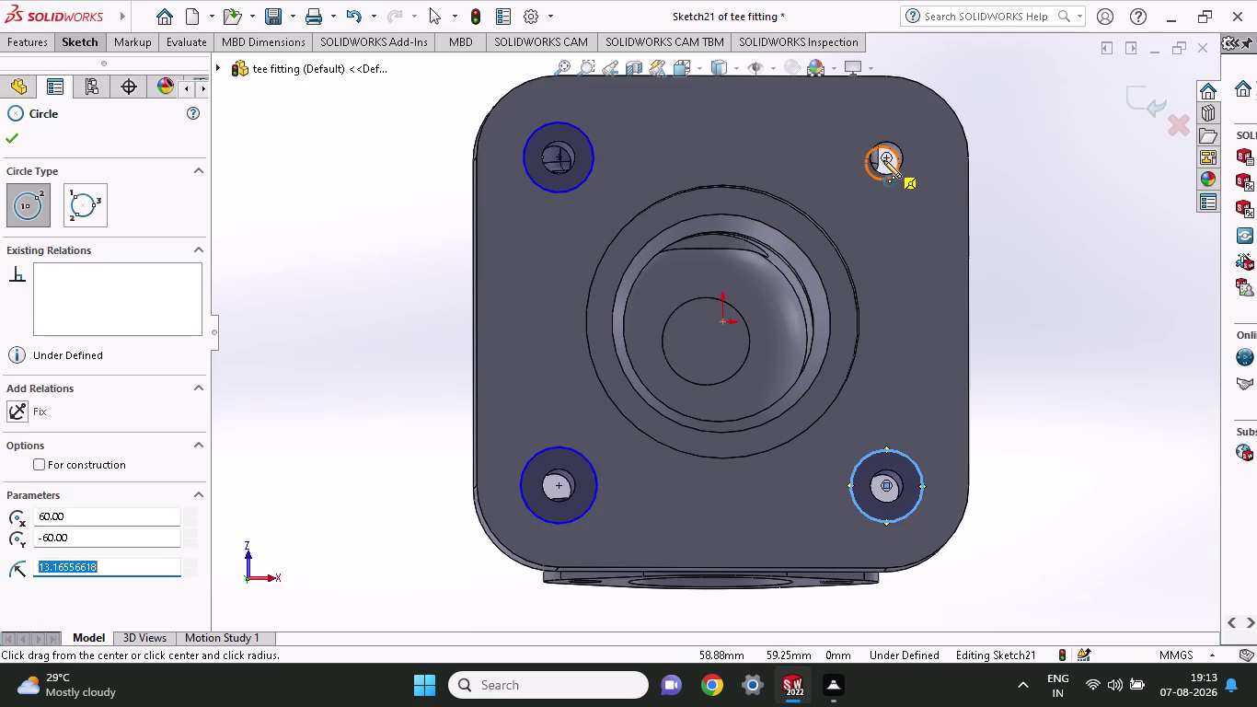
click(893, 195)
key(Escape)
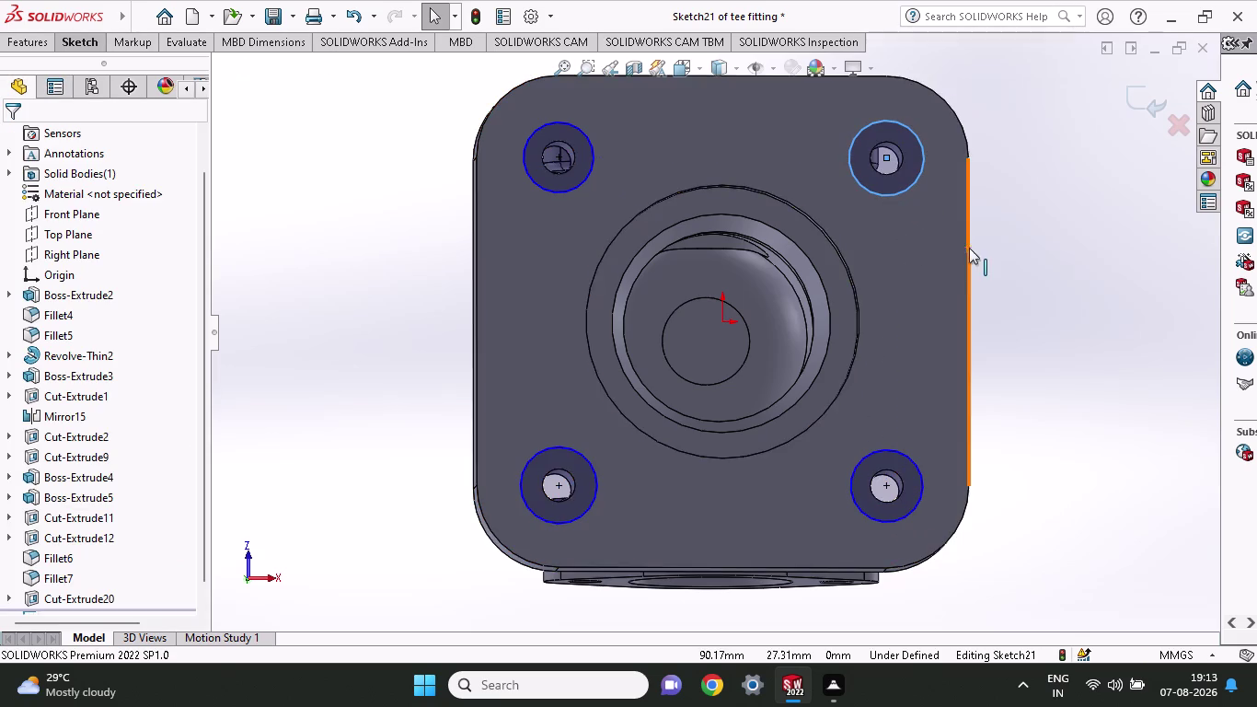
Zoom out and tilt the view to see the whole flange with its four circles.
middle_drag(961, 273, 960, 296)
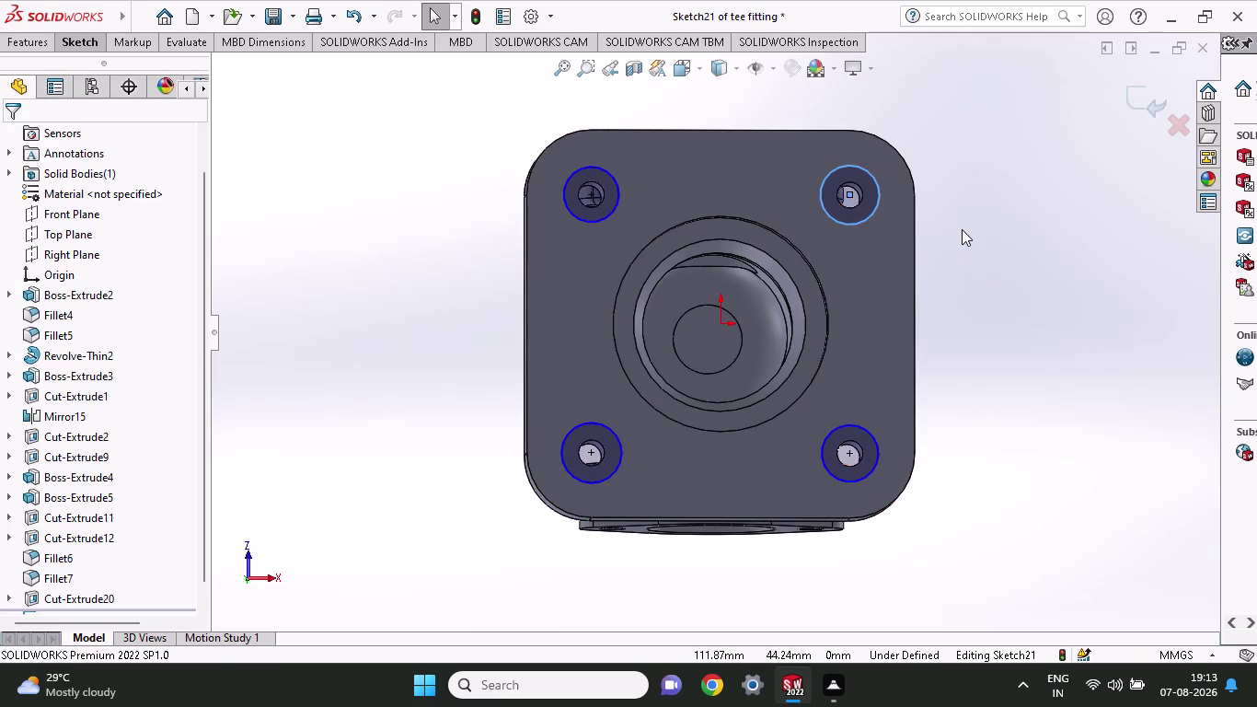
middle_drag(961, 229, 955, 258)
key(Escape)
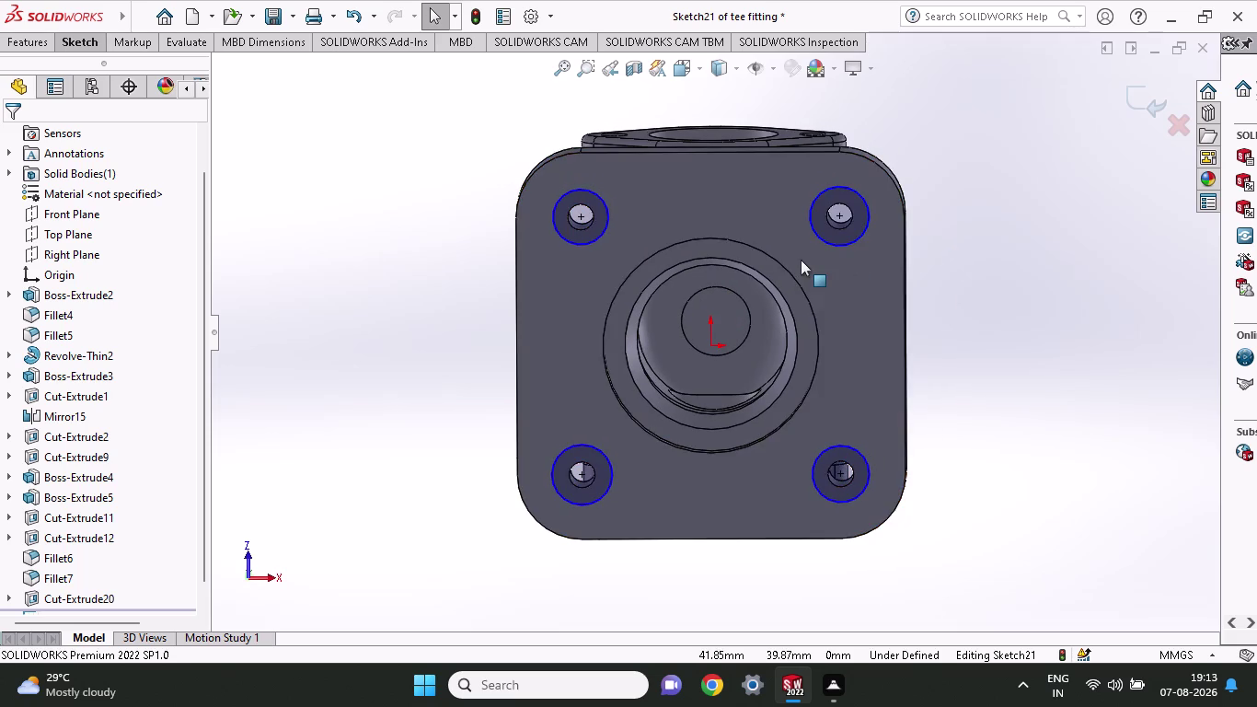
click(80, 40)
click(76, 57)
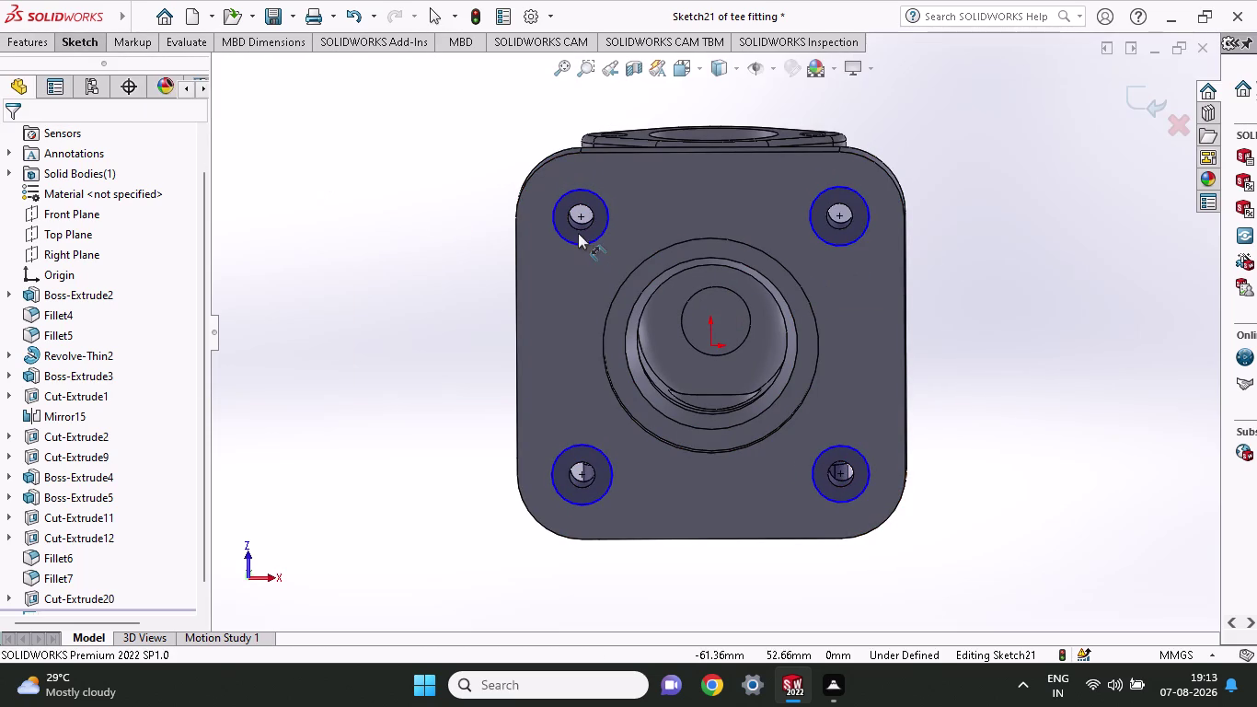
Dimension the top-left corner circle to a 20 mm diameter.
click(578, 241)
click(384, 259)
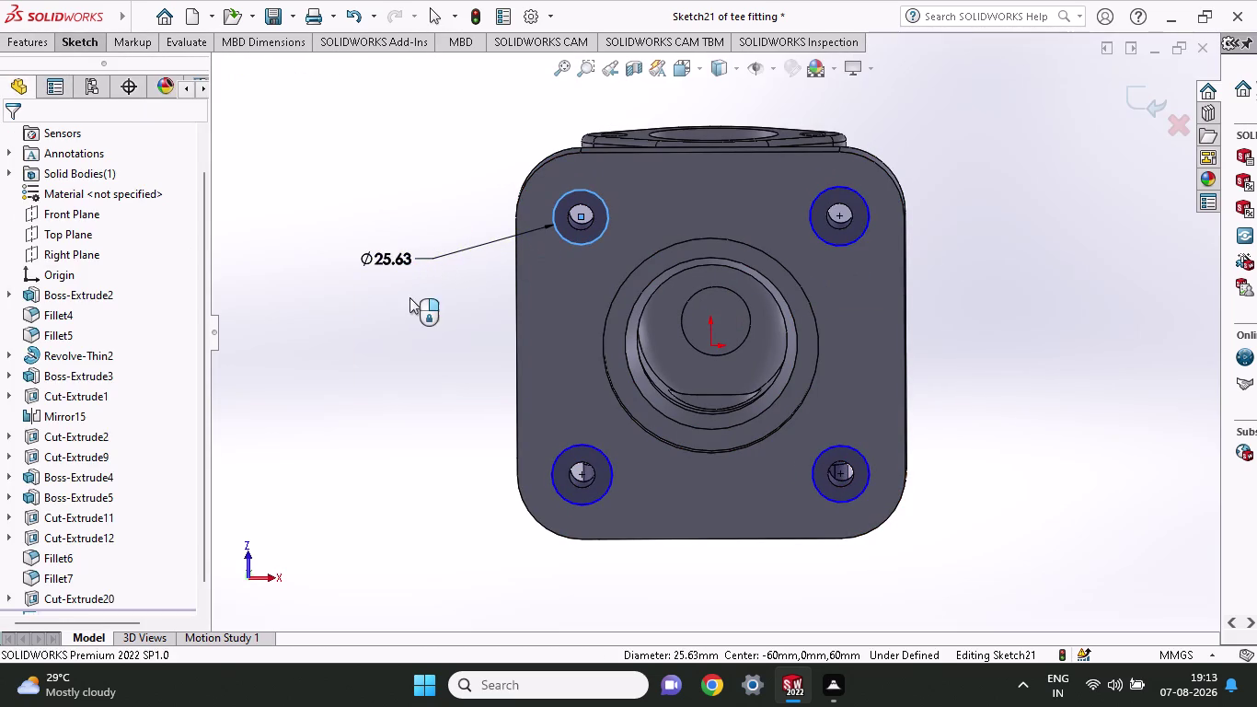
text(20)
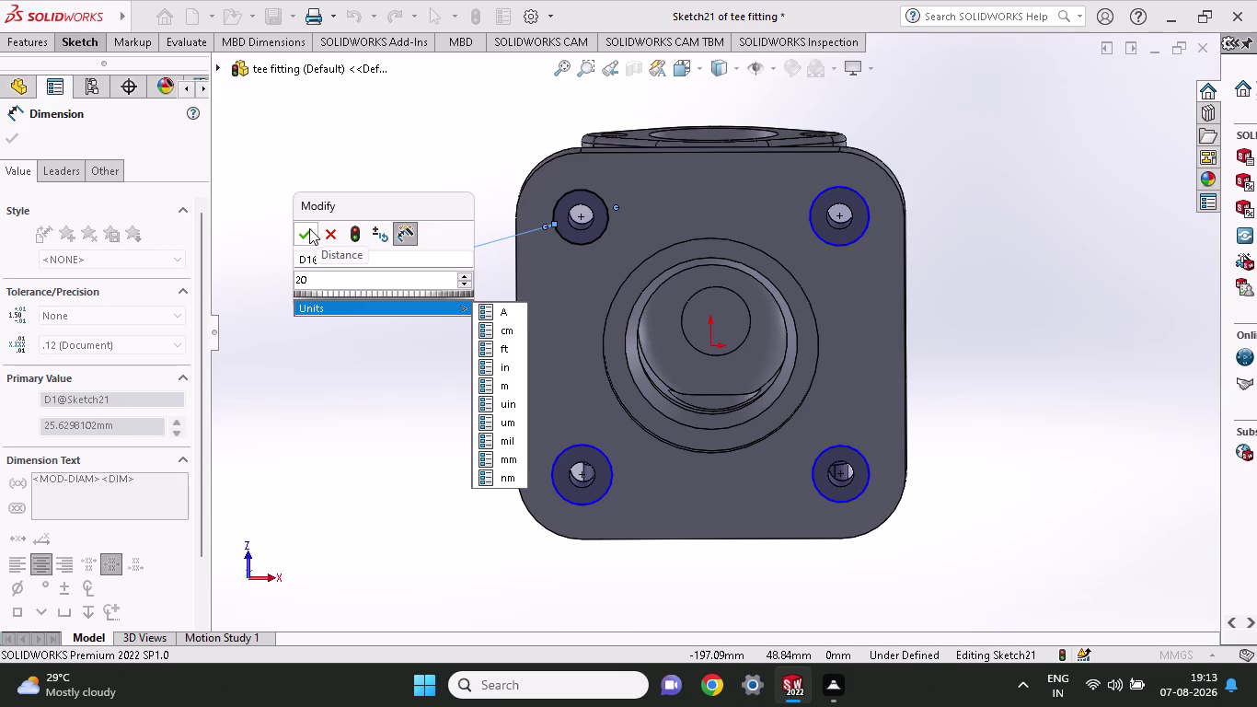
click(311, 228)
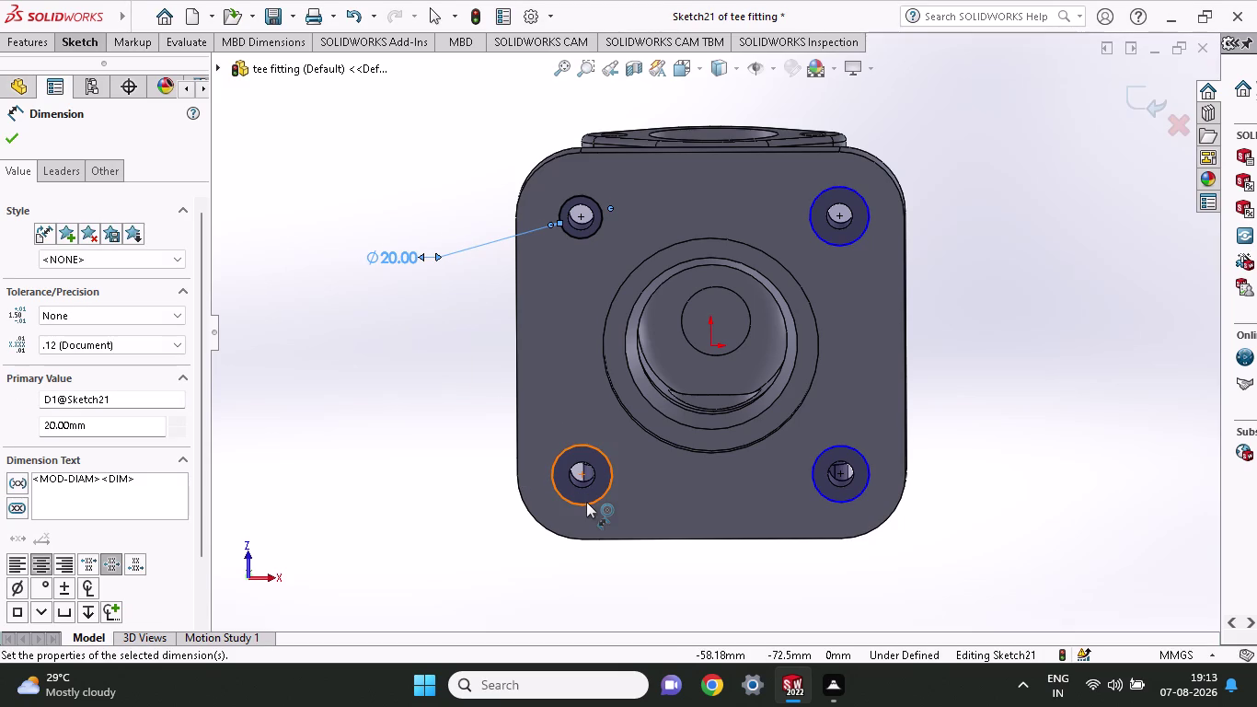
key(Escape)
Add an Equal relation across all four corner circles.
click(586, 501)
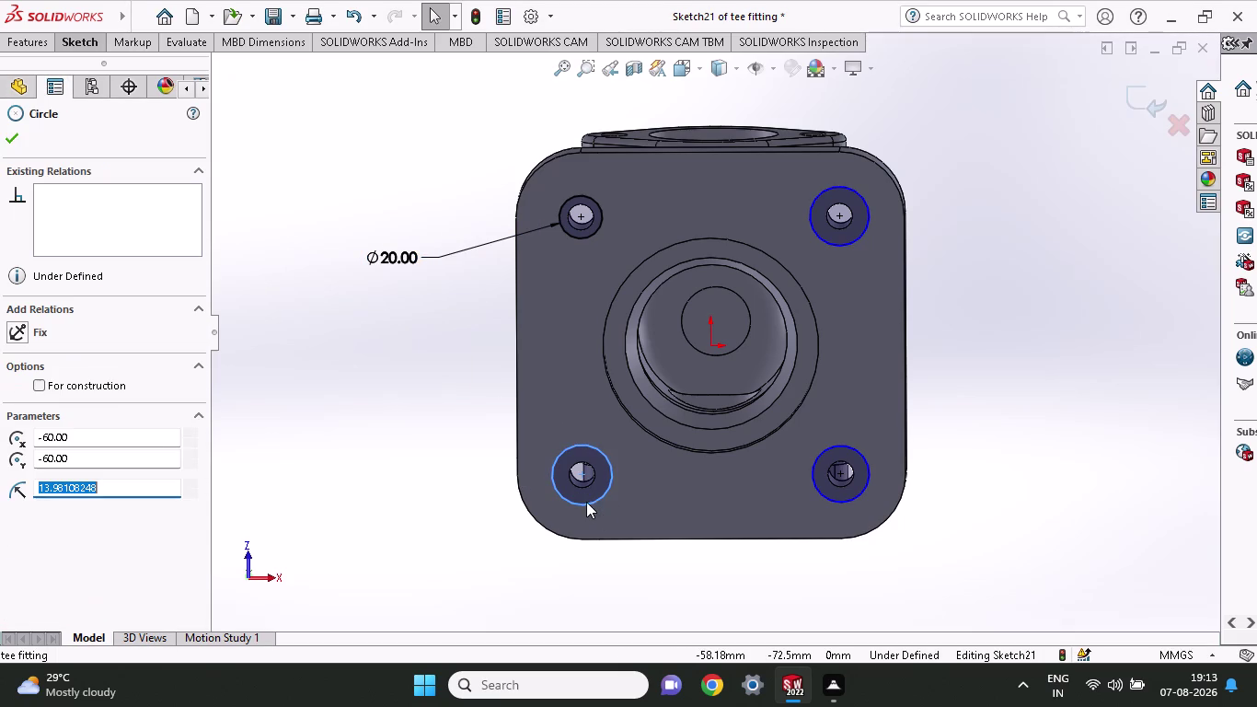
click(843, 500)
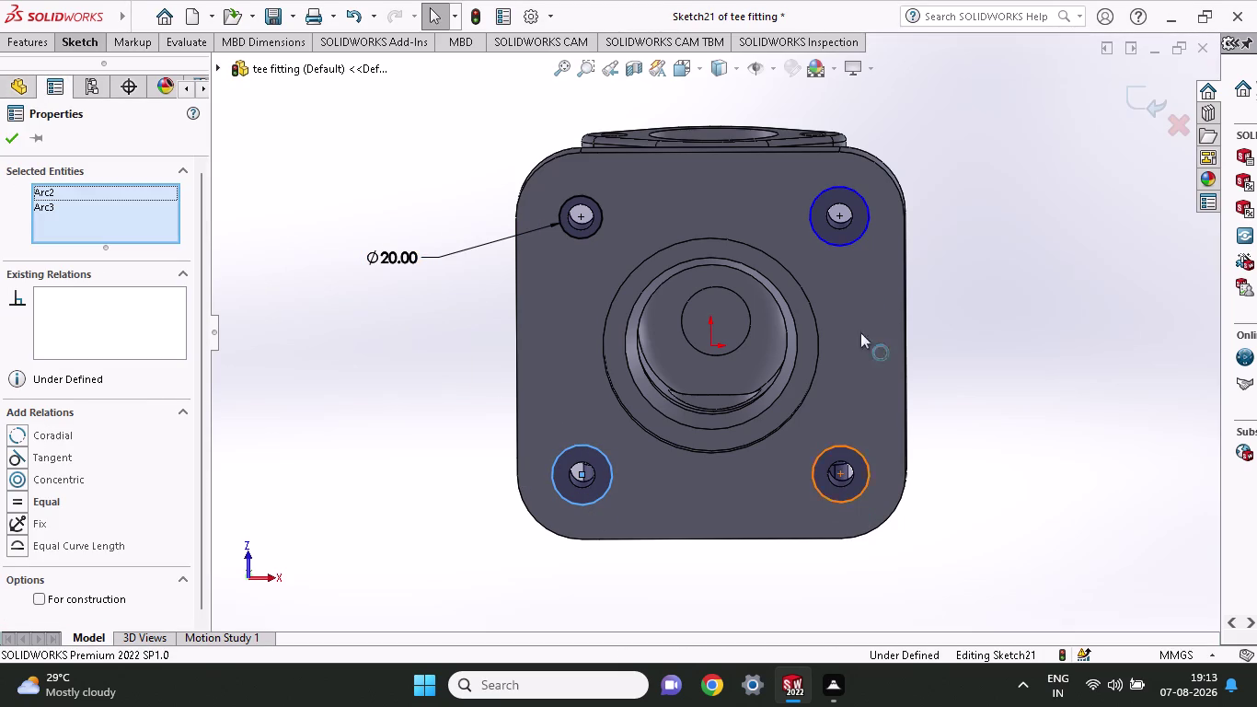
click(841, 240)
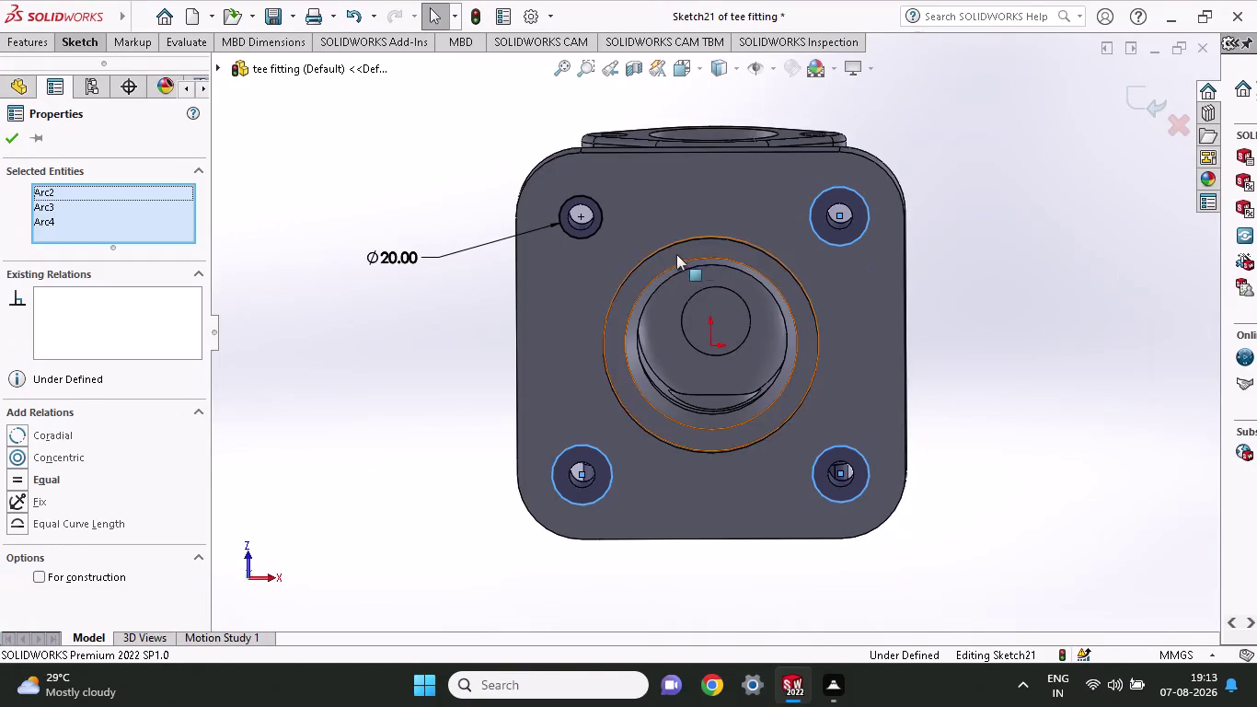
click(586, 233)
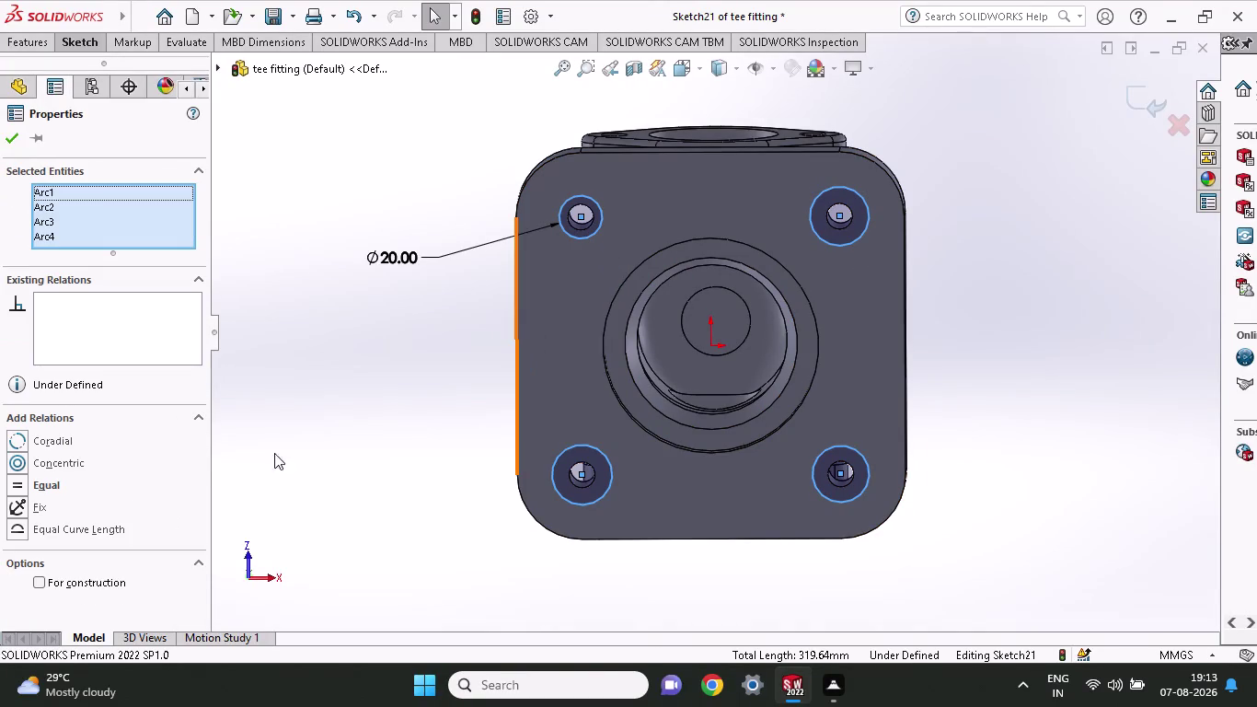
click(27, 486)
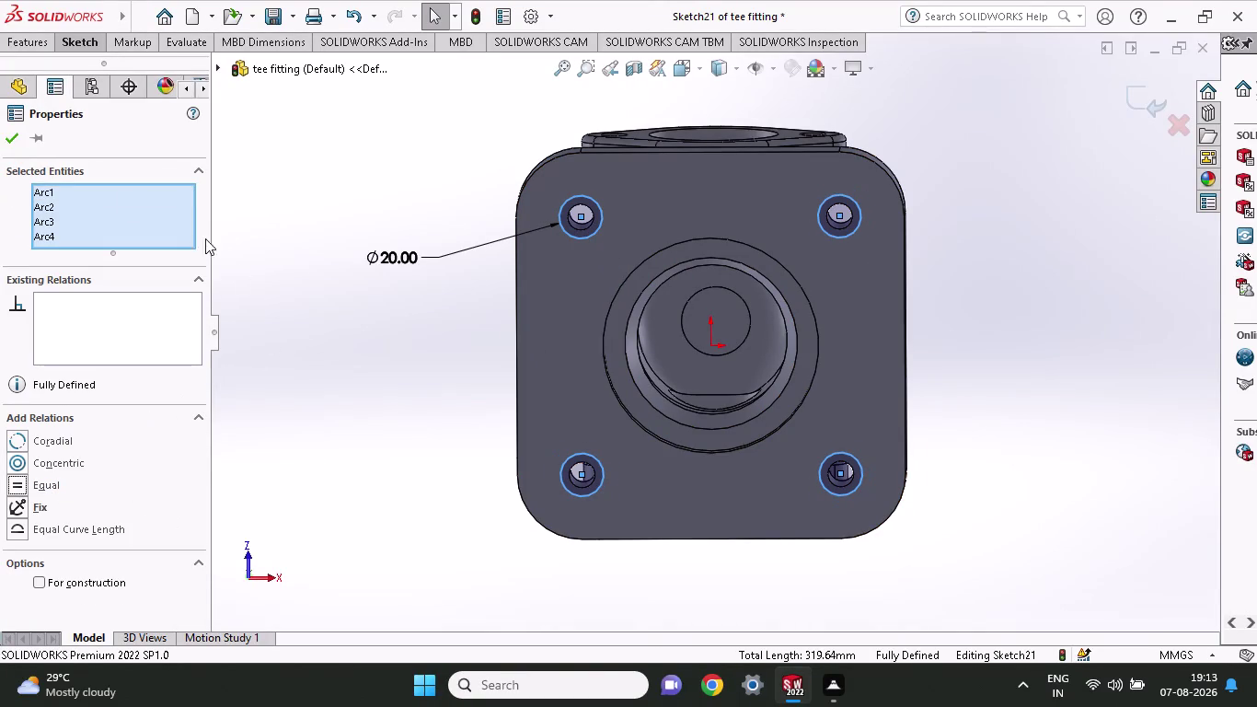
click(5, 132)
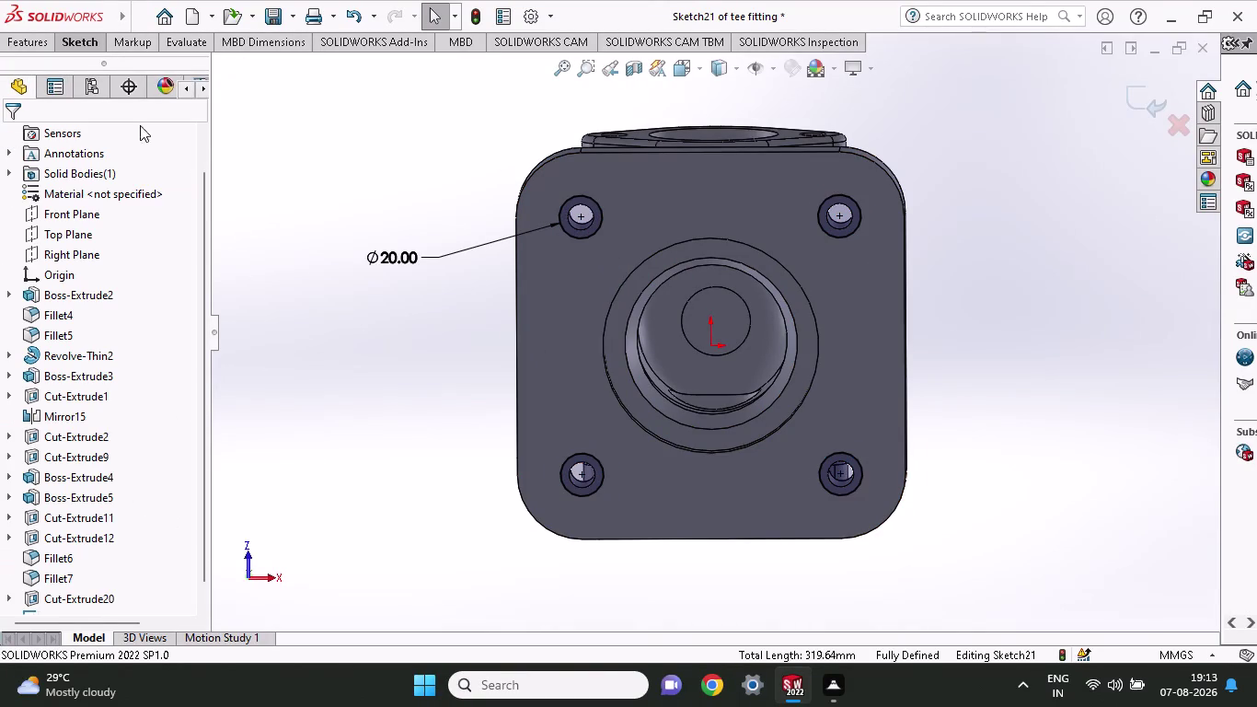
click(47, 51)
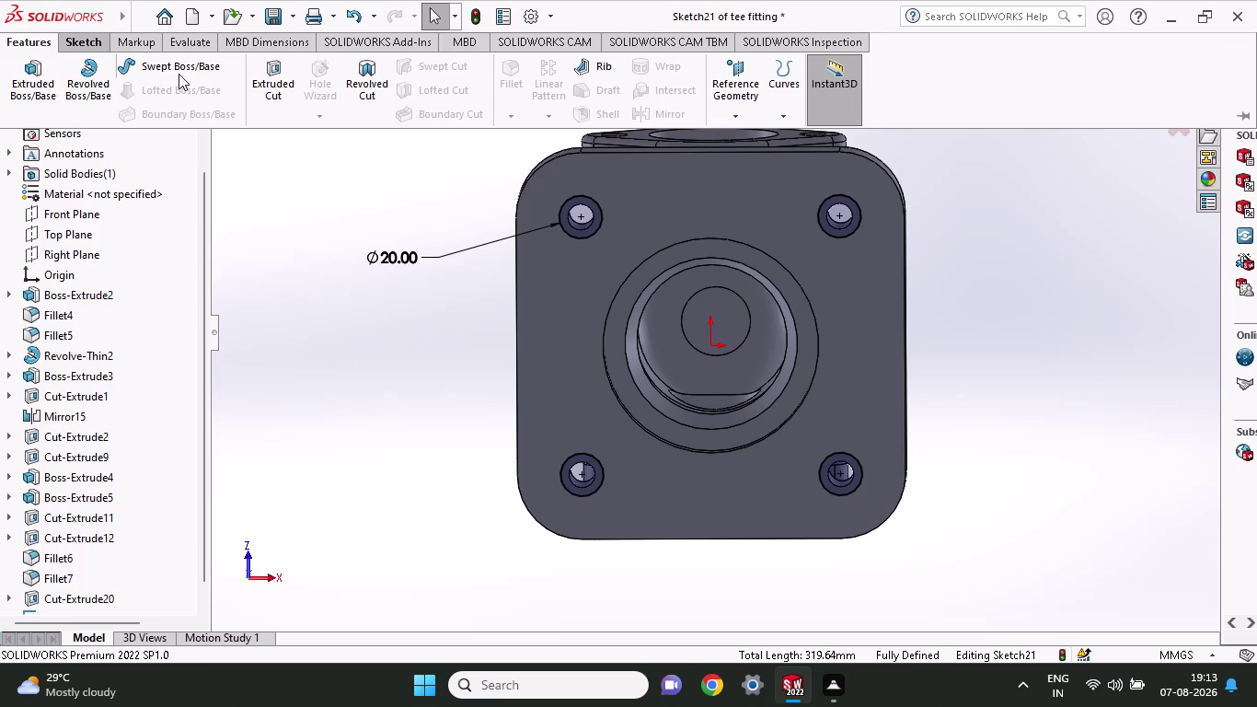
Extrude-cut the four 20 mm circles 49 mm blind, then orbit to inspect the holes.
click(286, 74)
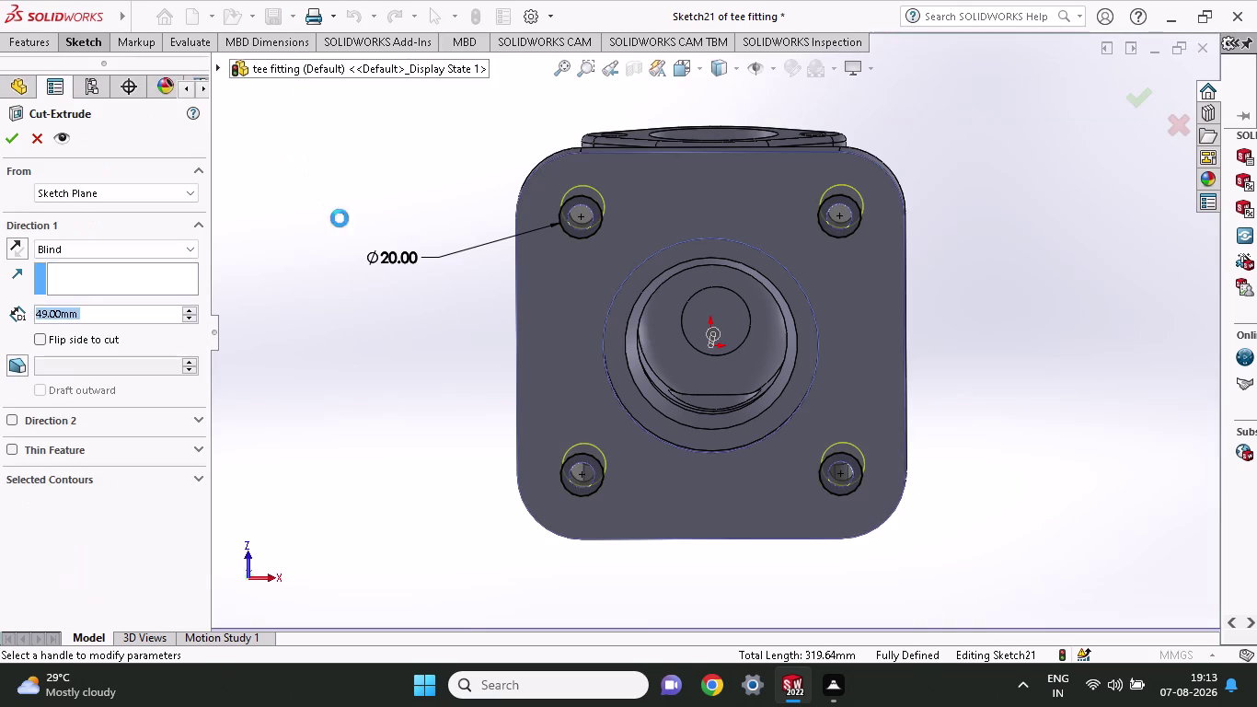
middle_drag(346, 223, 426, 442)
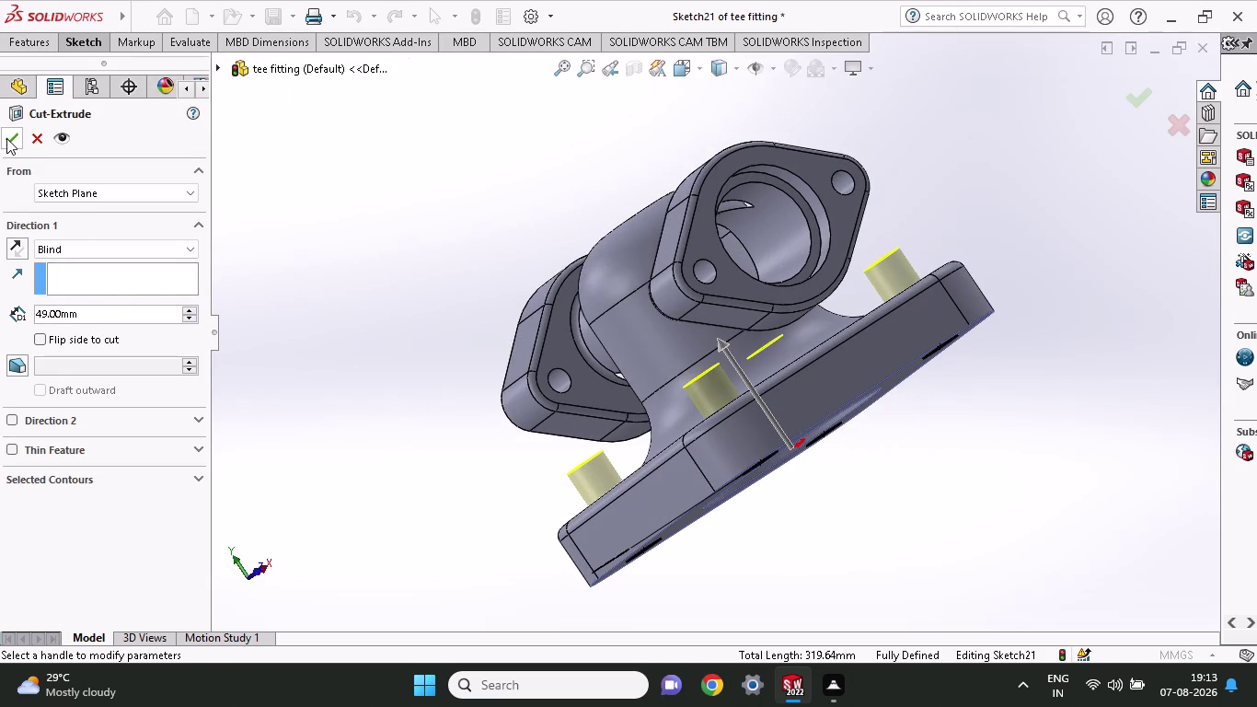
click(6, 138)
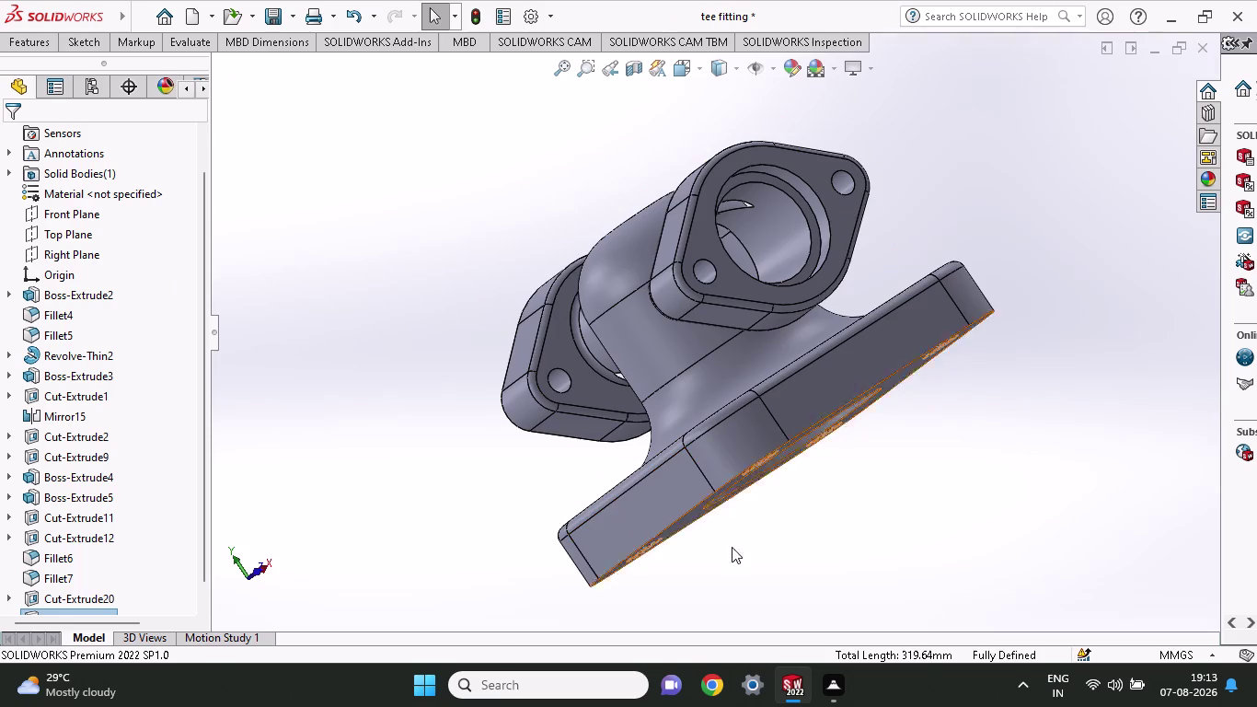
middle_drag(891, 566, 1025, 591)
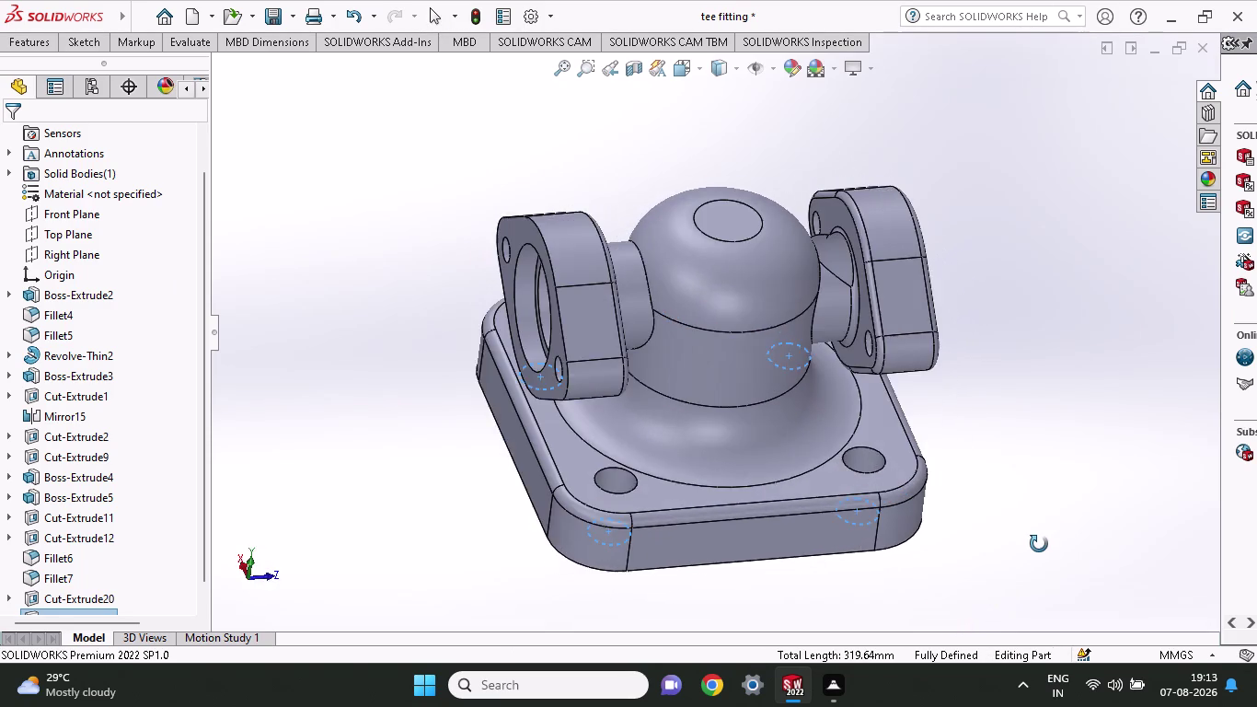
middle_drag(1025, 591, 1039, 543)
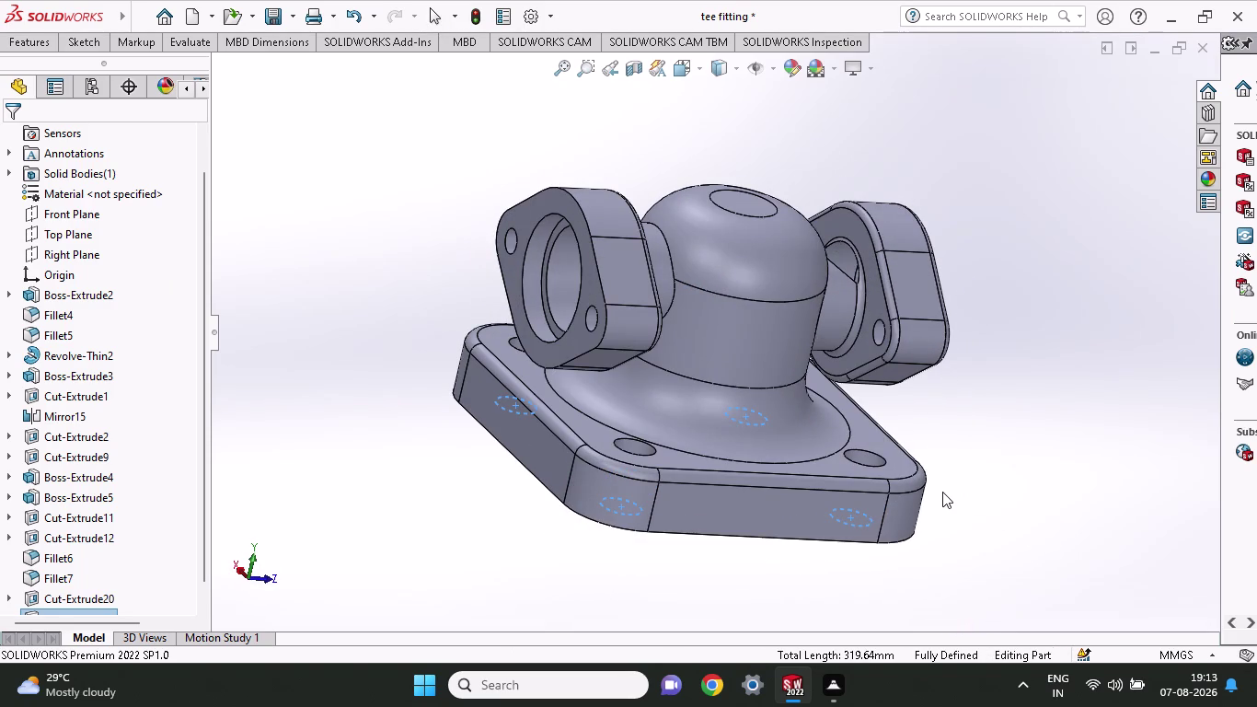